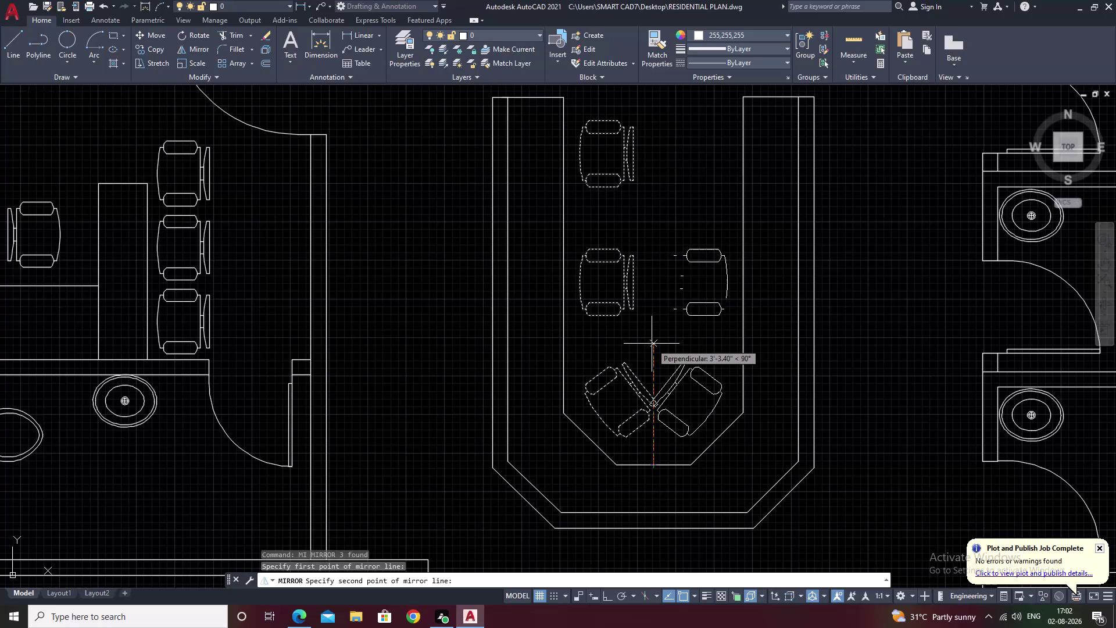
Complete the mirrored copy of the angled chair, keeping the original.
click(651, 343)
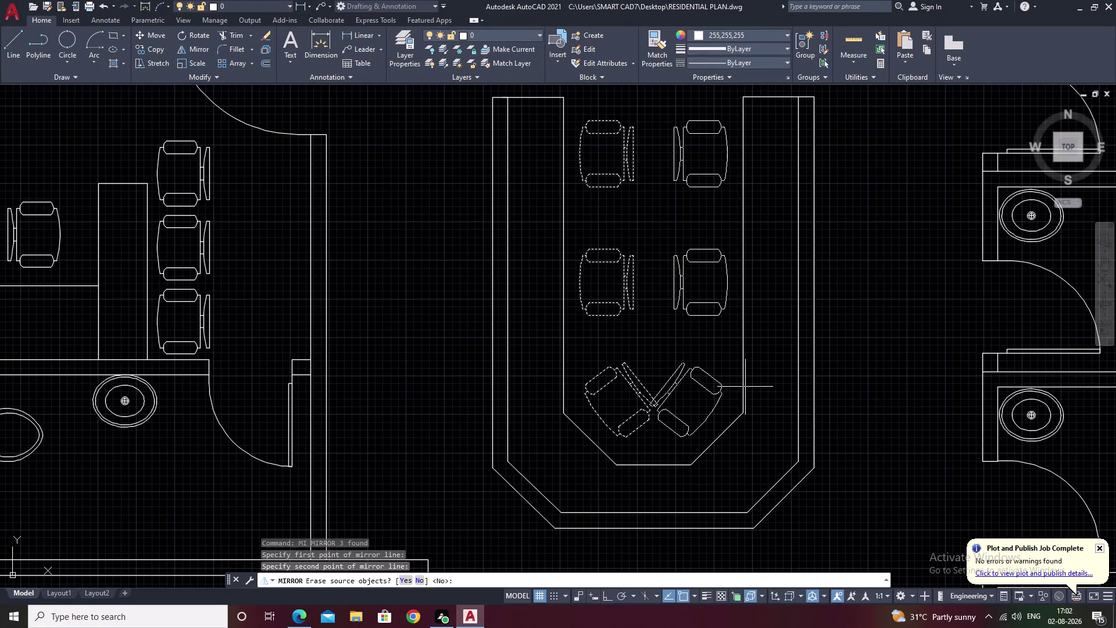
text(n)
key(space)
Move the mirrored right chair farther away from the left chair.
scroll(up, 3)
drag(692, 342, 684, 342)
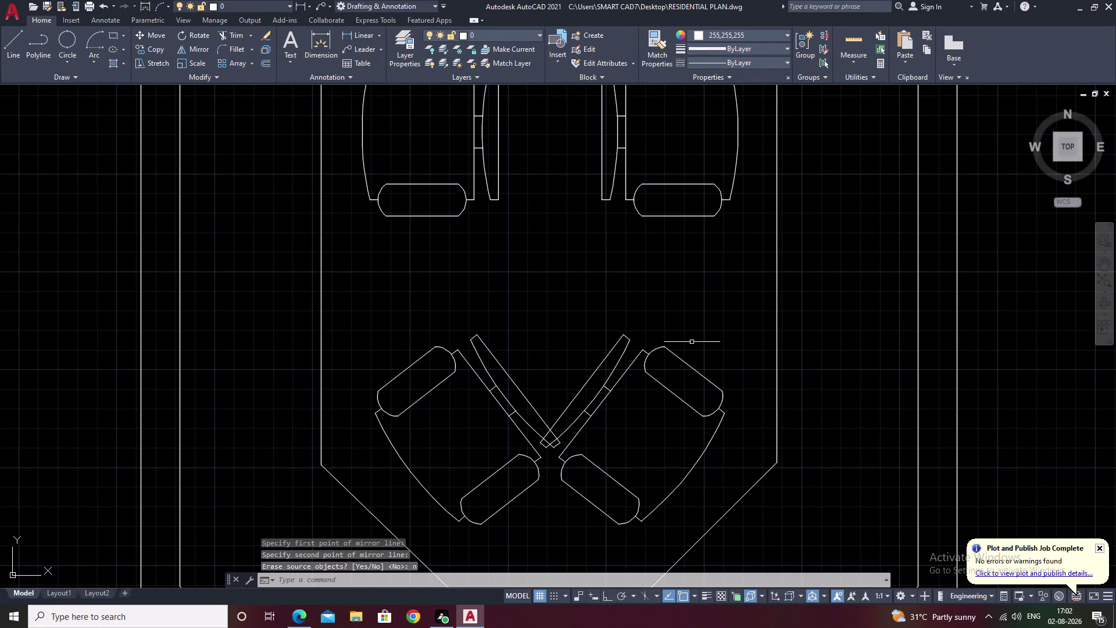
drag(684, 342, 625, 472)
text(m)
key(space)
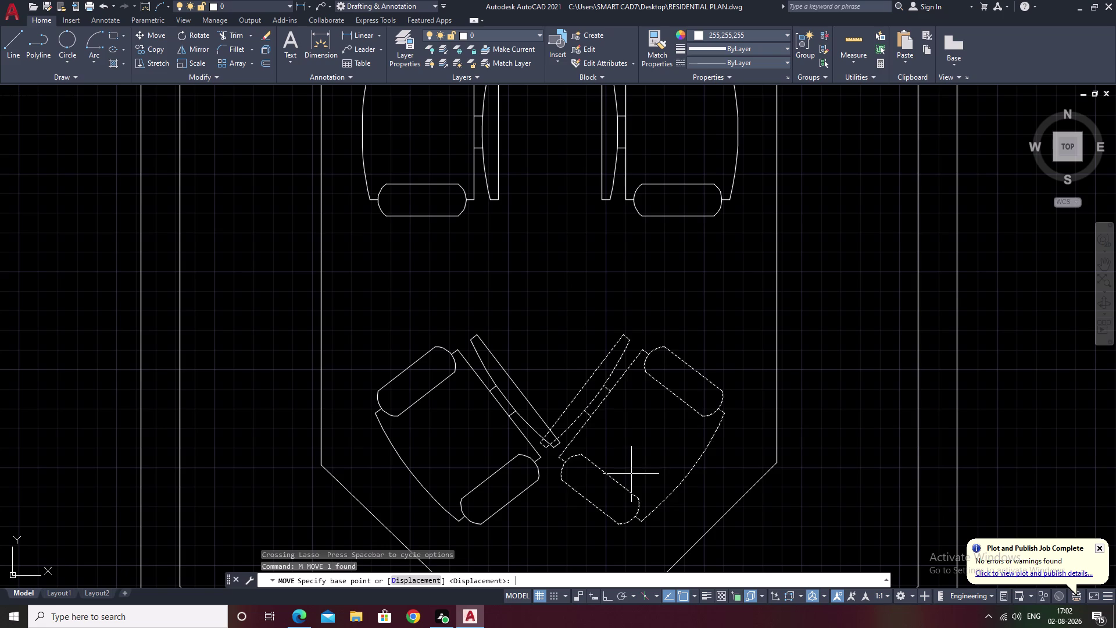
click(638, 455)
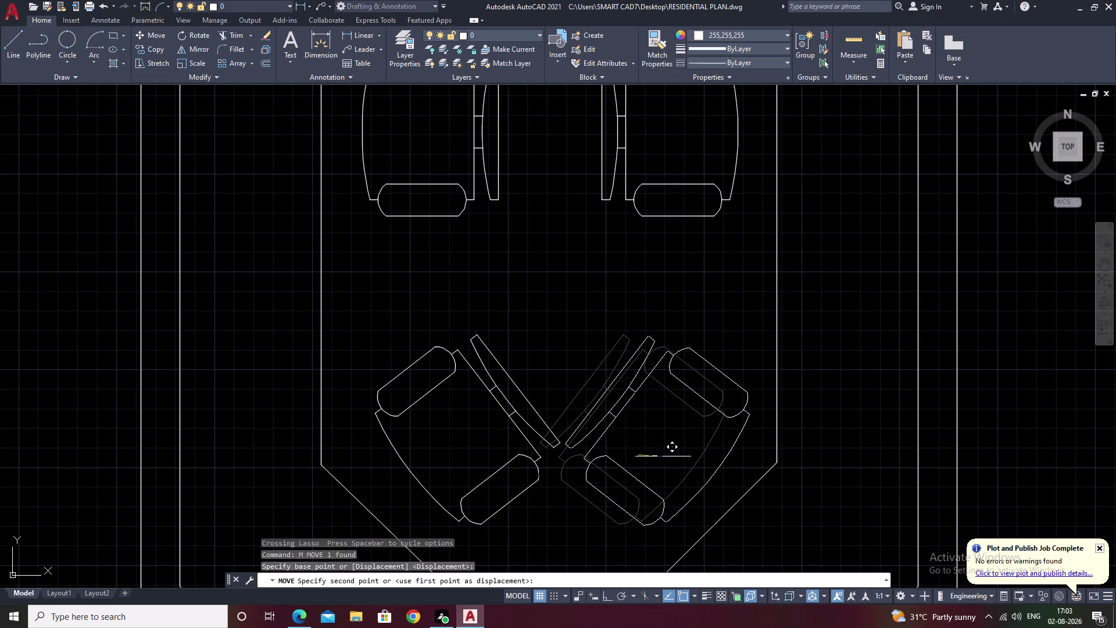
click(659, 467)
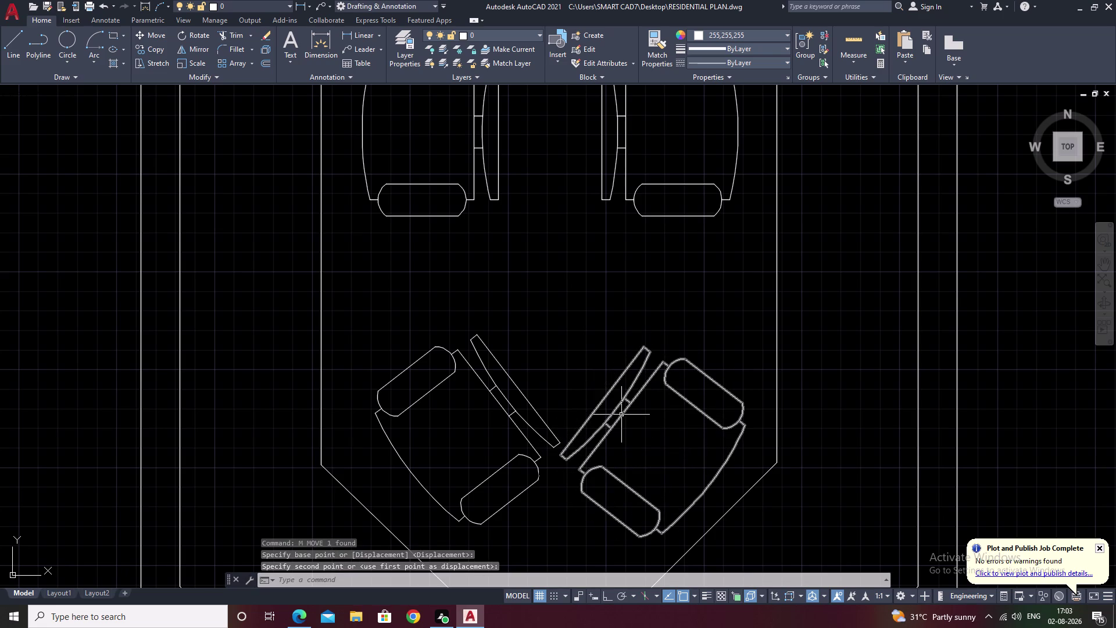
Nudge the left angled chair slightly outward with MOVE.
scroll(up, 3)
middle_drag(625, 429, 743, 295)
scroll(down, 3)
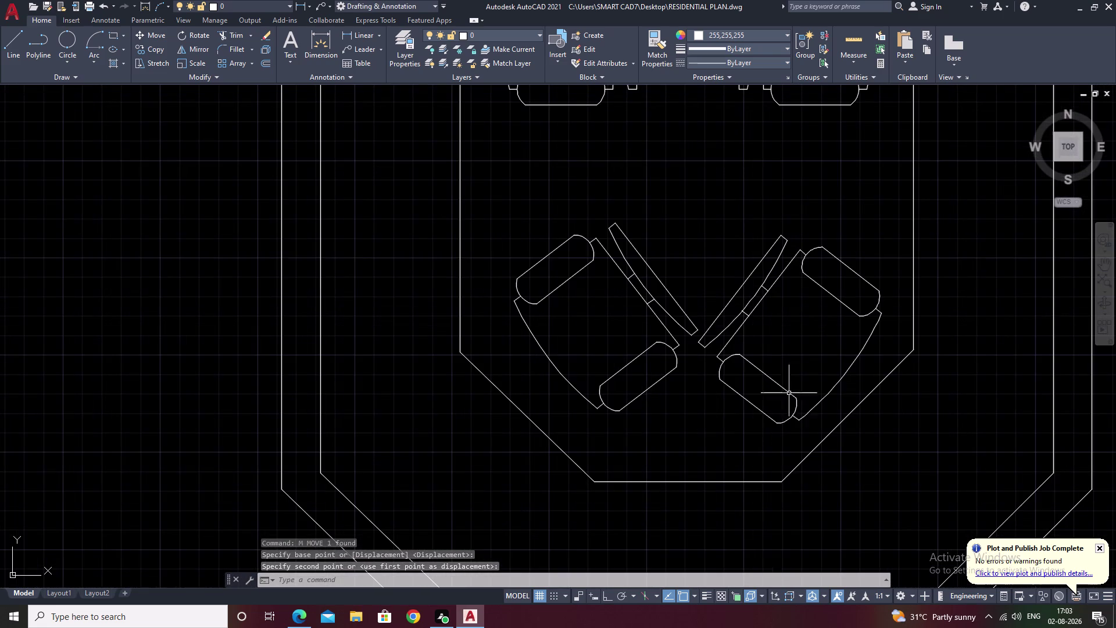
drag(676, 245, 621, 350)
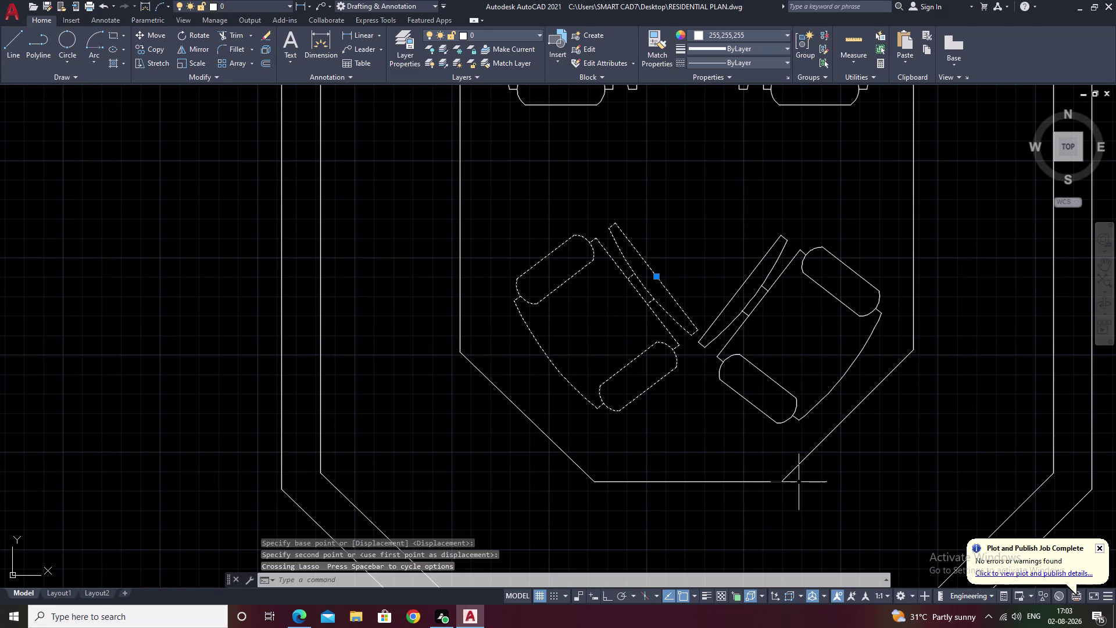
scroll(down, 3)
scroll(down, 3)
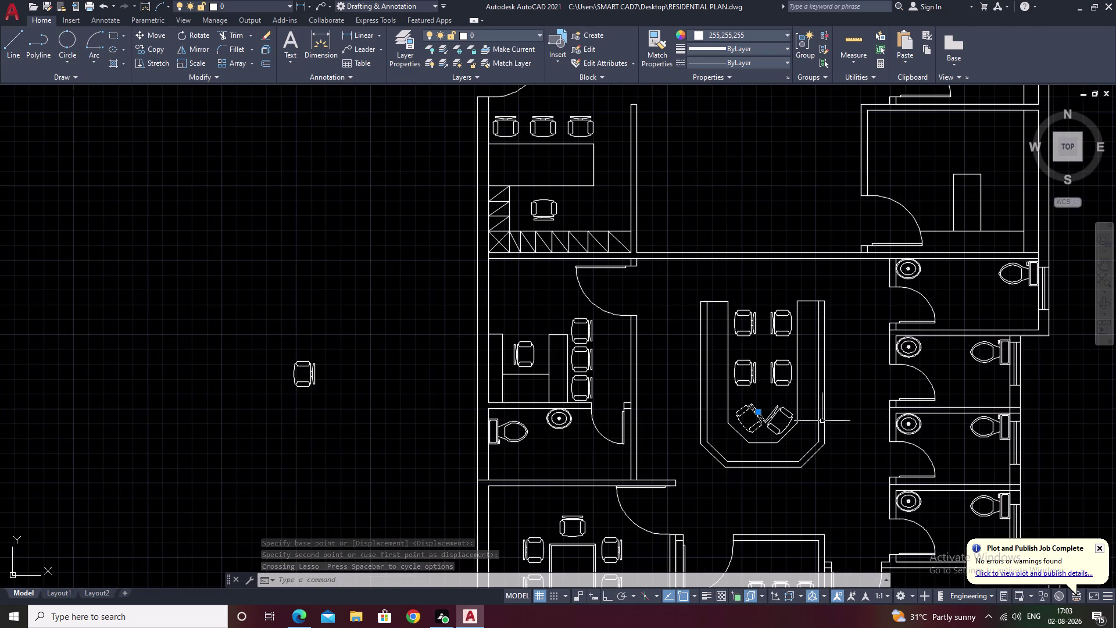
middle_drag(822, 421, 783, 383)
key(m)
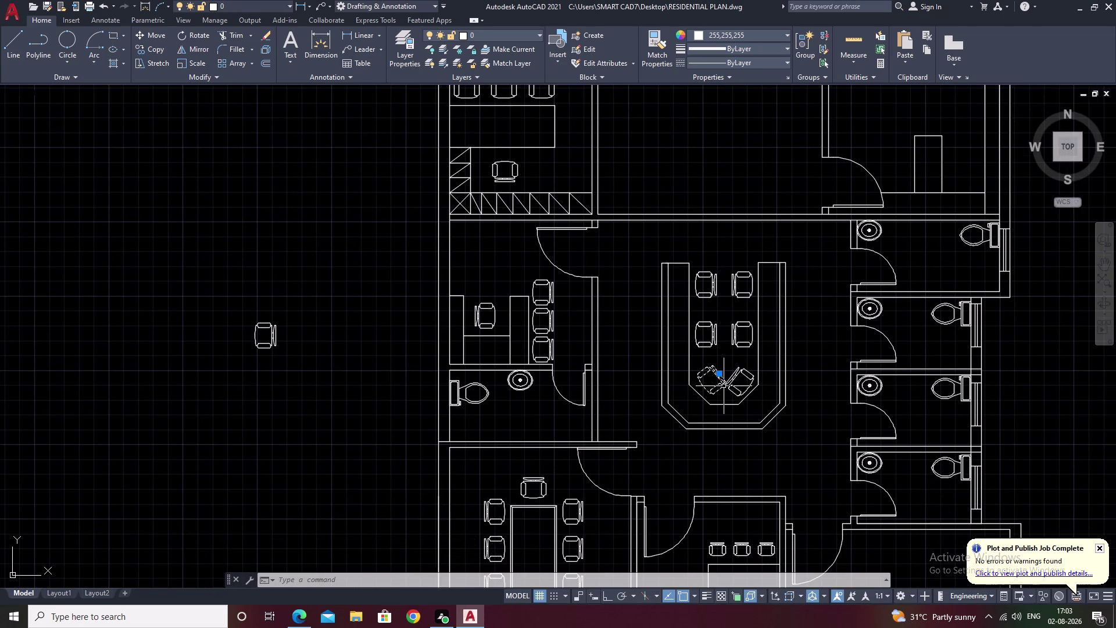
key(space)
scroll(up, 3)
scroll(up, 3)
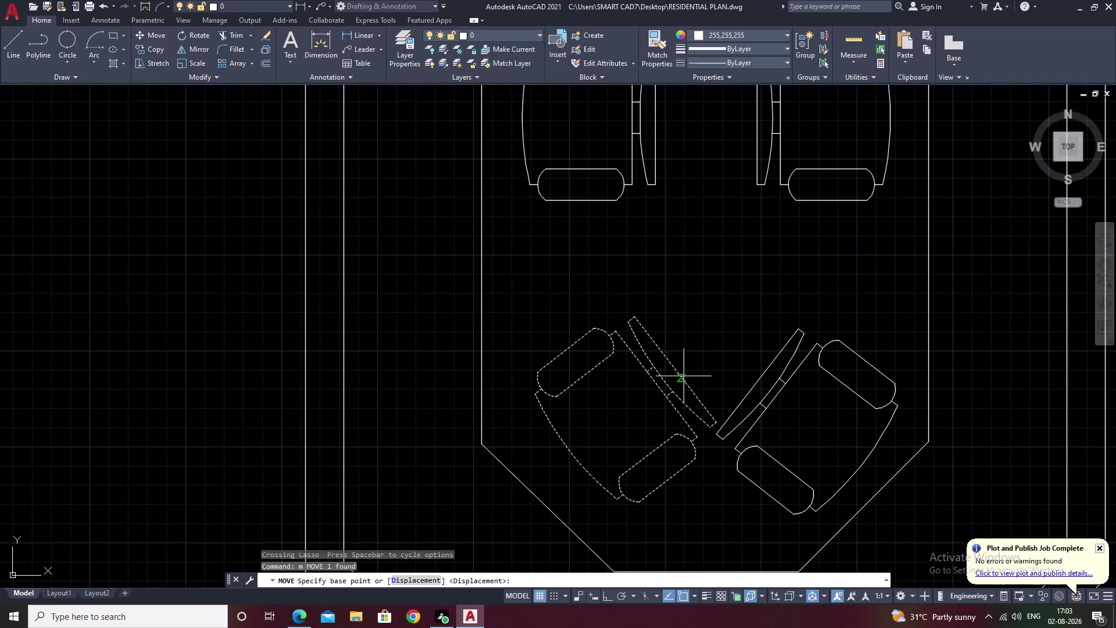
click(684, 376)
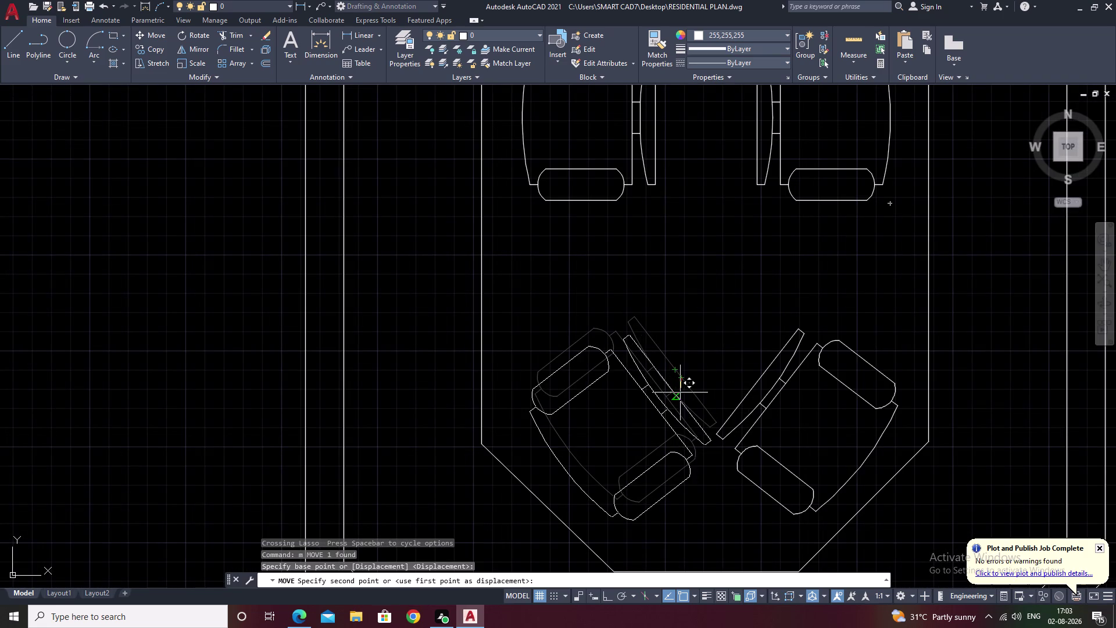
click(671, 391)
Pan and zoom around the conference table to review the two chairs.
scroll(down, 3)
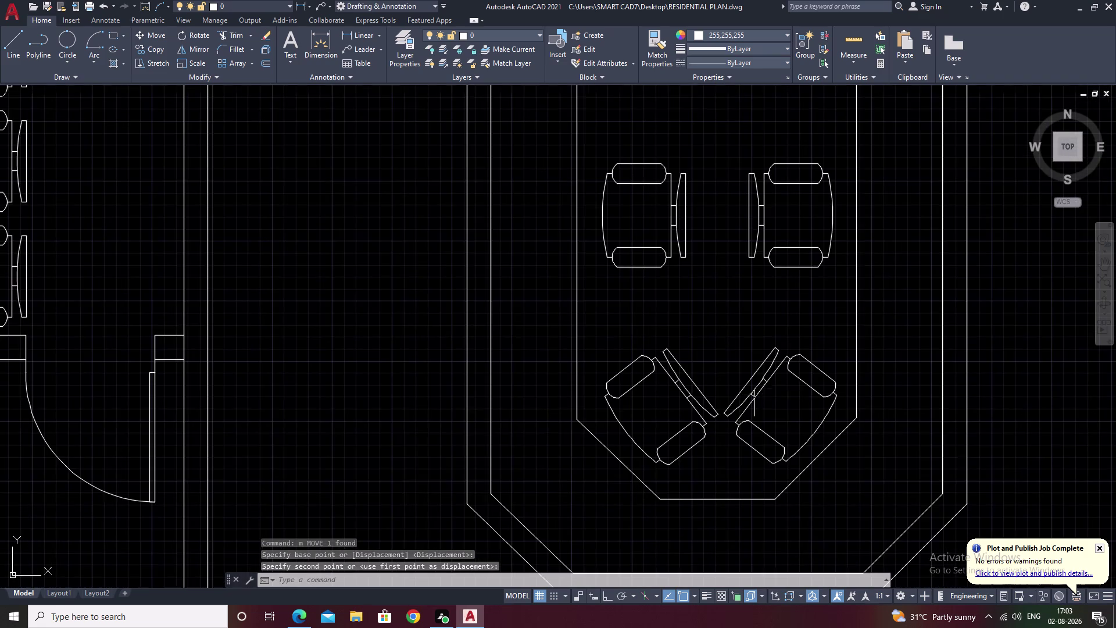
middle_drag(811, 426, 845, 351)
scroll(down, 3)
middle_drag(854, 378, 643, 437)
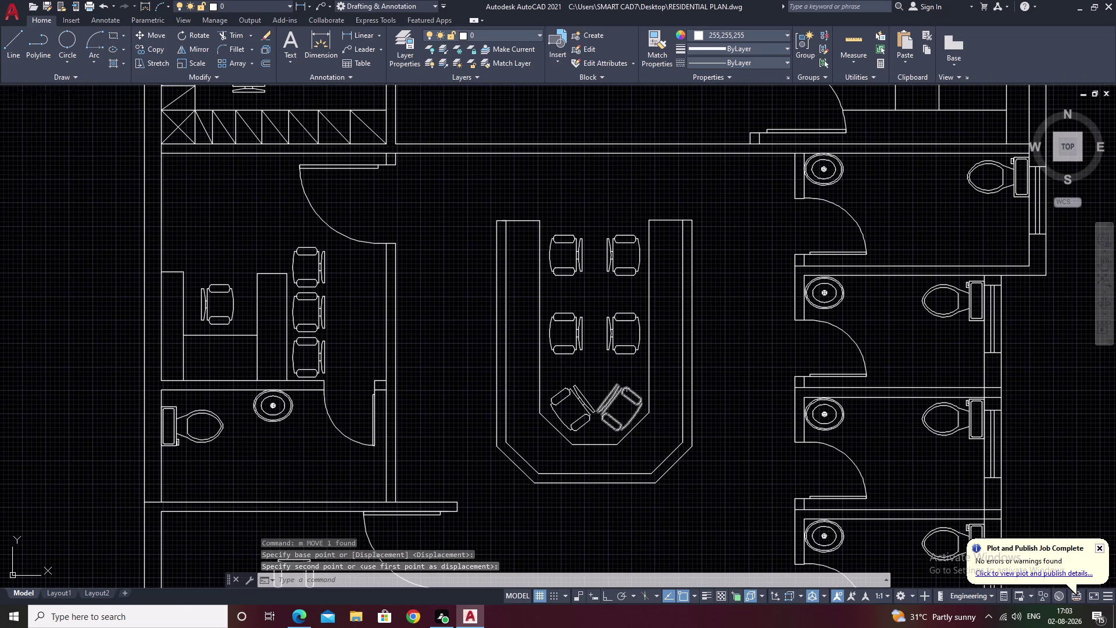
middle_drag(653, 387, 687, 358)
scroll(up, 3)
scroll(down, 3)
middle_drag(696, 384, 635, 453)
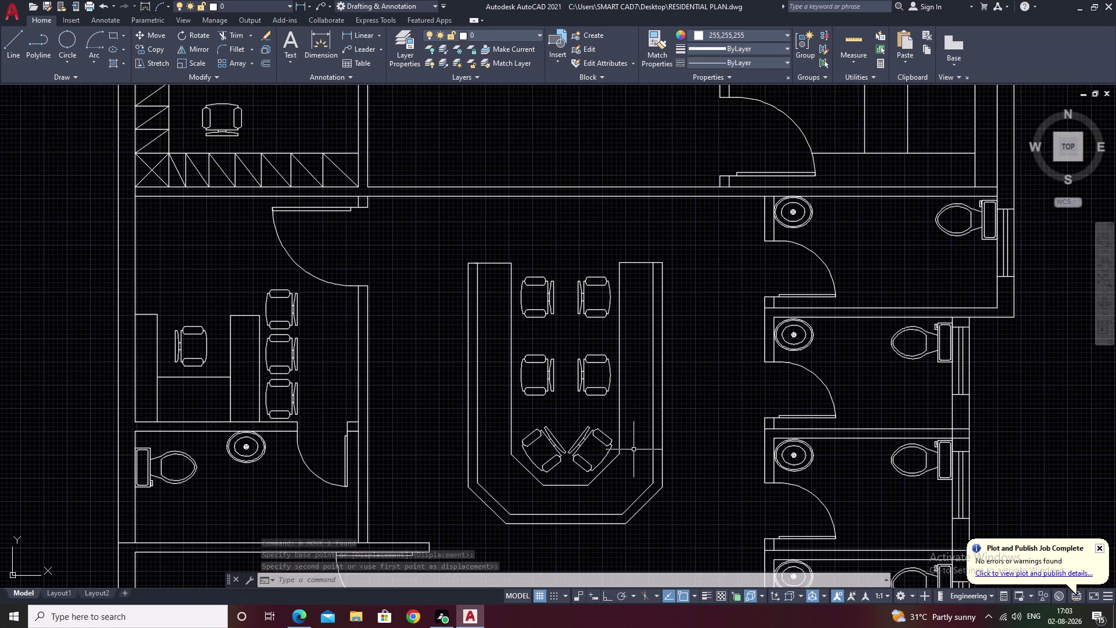
scroll(up, 3)
scroll(down, 3)
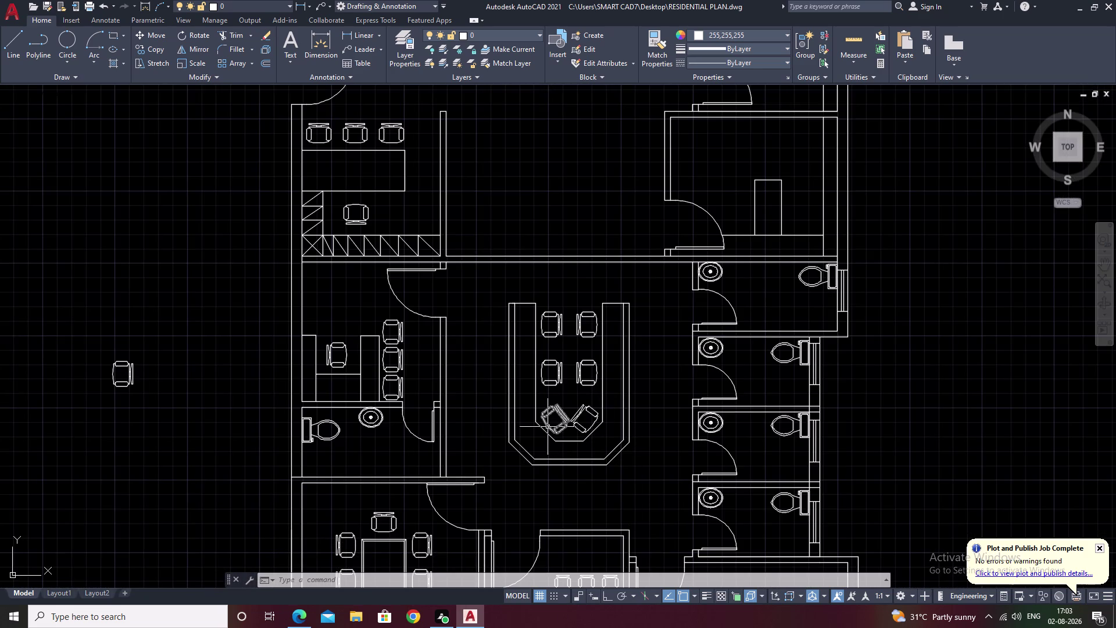
Erase the stray chair left of the plan, then pan to the lower-right room.
scroll(down, 3)
key(Escape)
drag(321, 298, 326, 306)
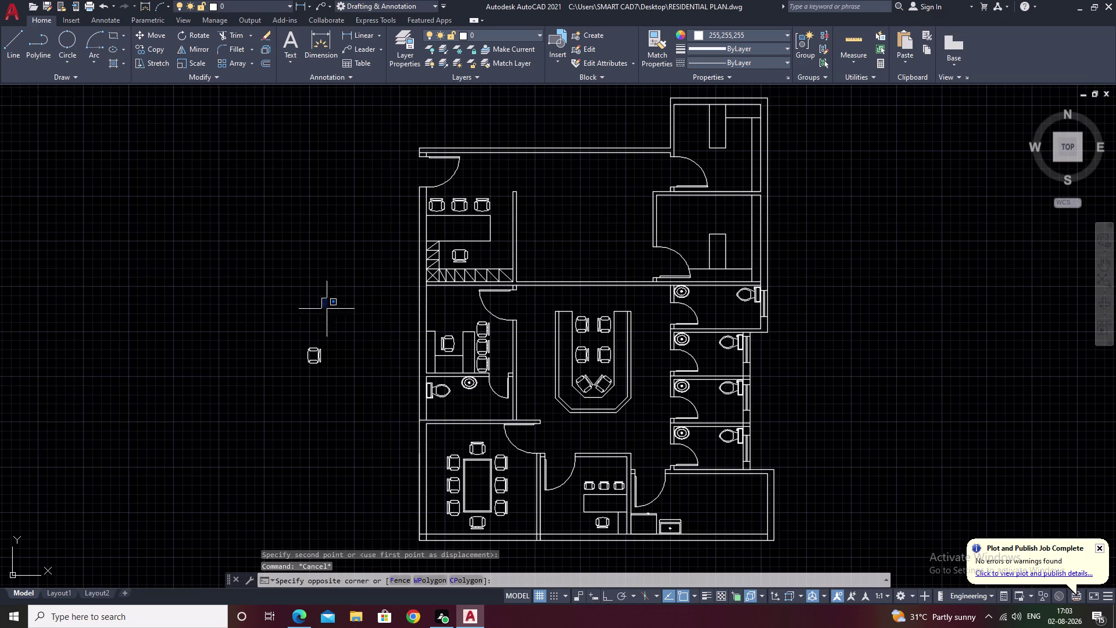
drag(327, 306, 293, 462)
text(e)
key(space)
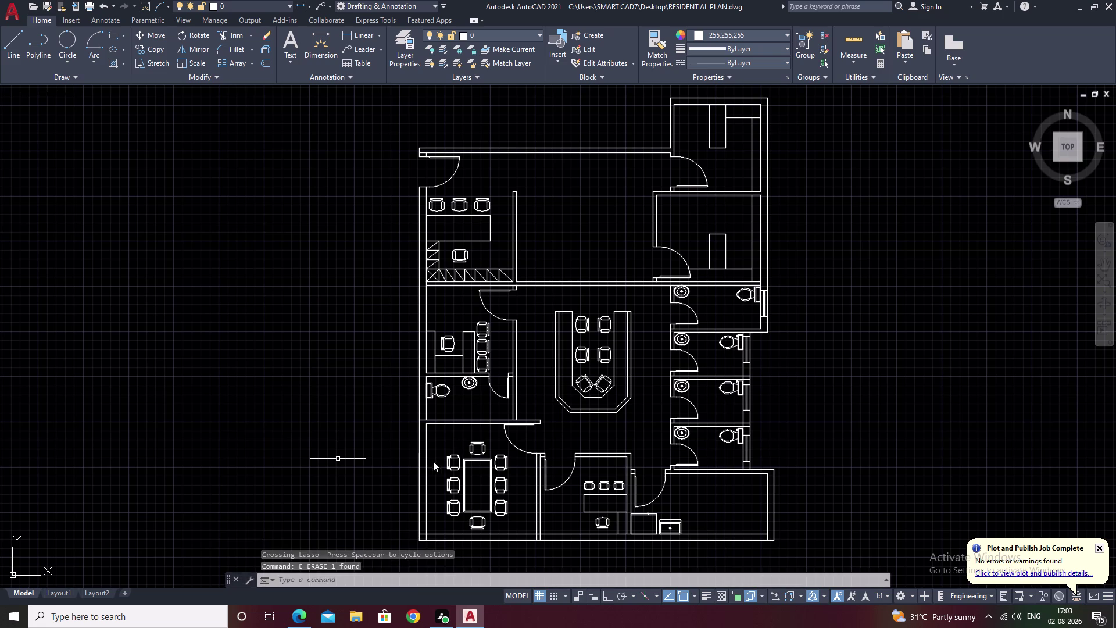
scroll(down, 3)
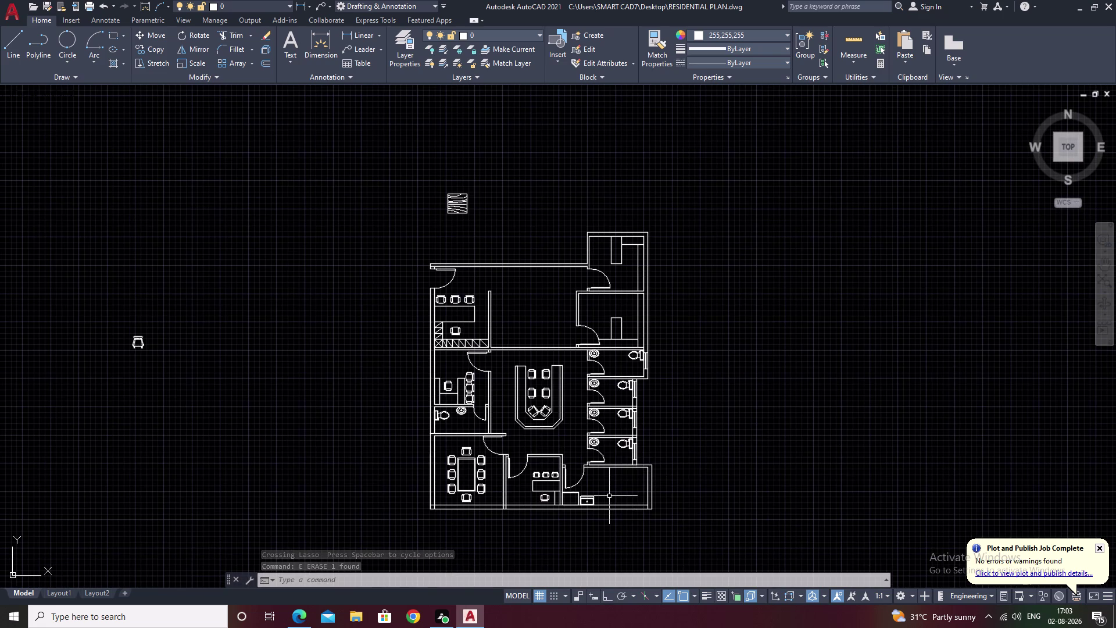
scroll(up, 3)
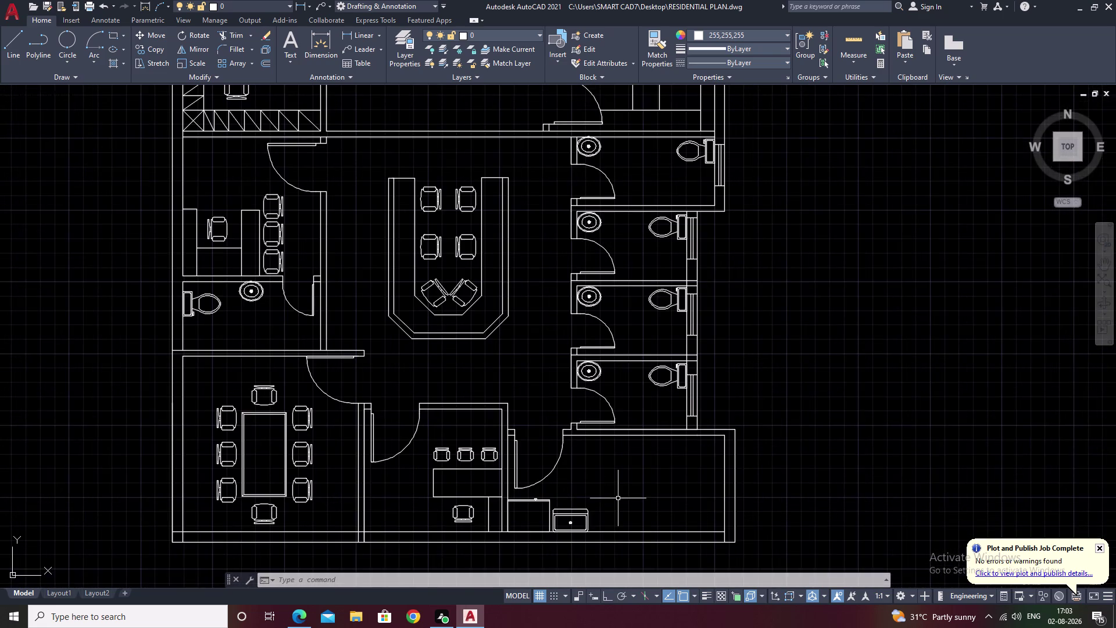
middle_drag(618, 499, 611, 469)
Draw the Ortho stepped sofa outline: right from the cabinet, up, right, down to the wall.
text(l)
key(space)
scroll(up, 3)
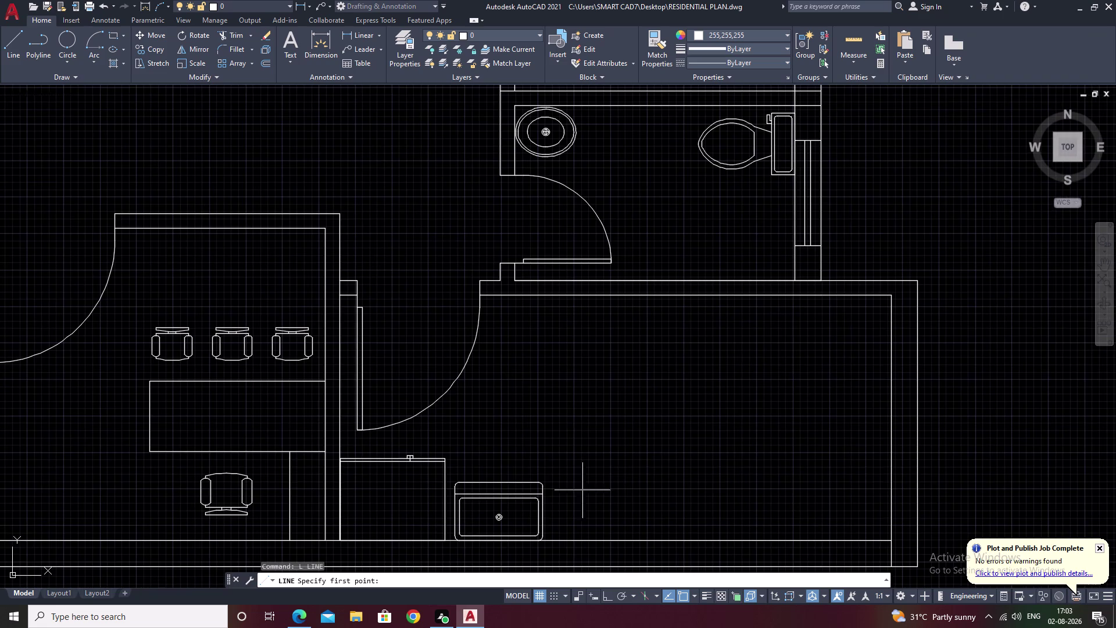
click(536, 483)
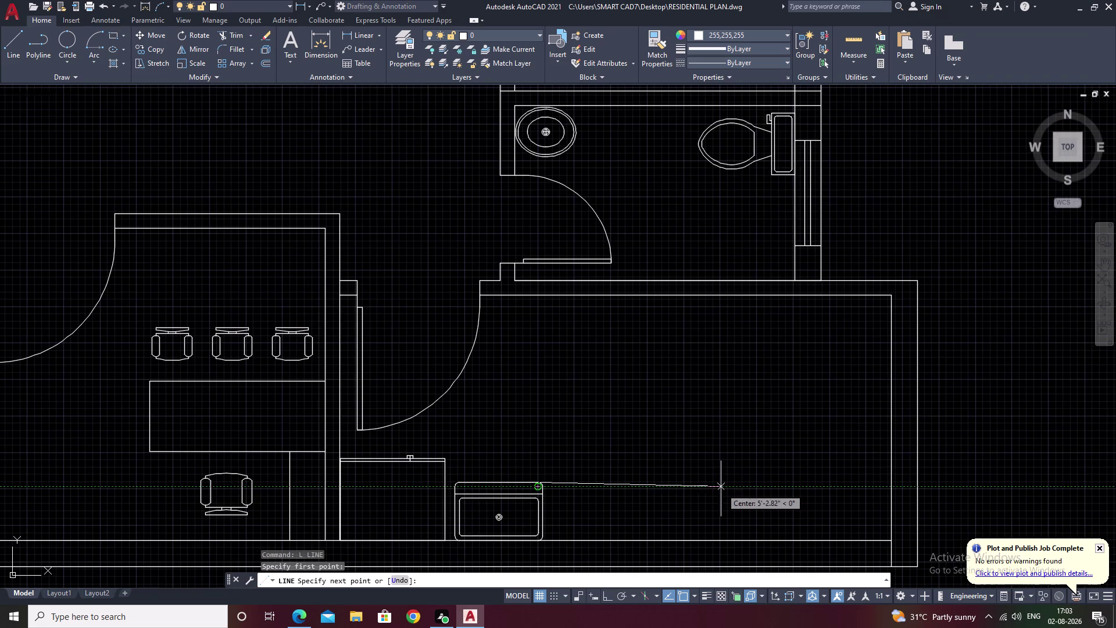
key(F8)
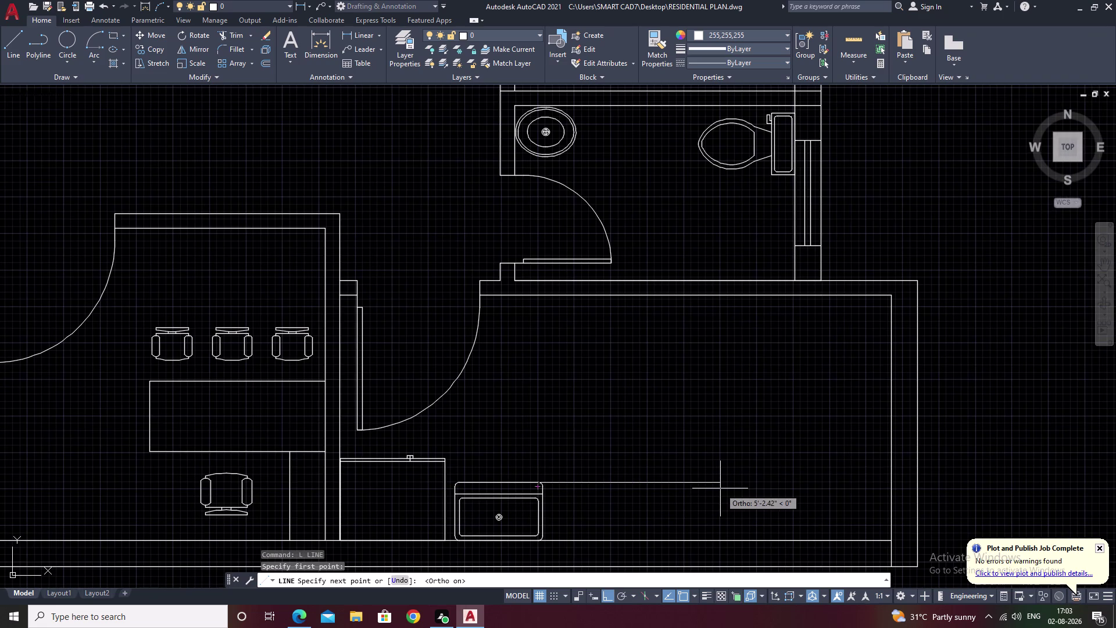
click(718, 489)
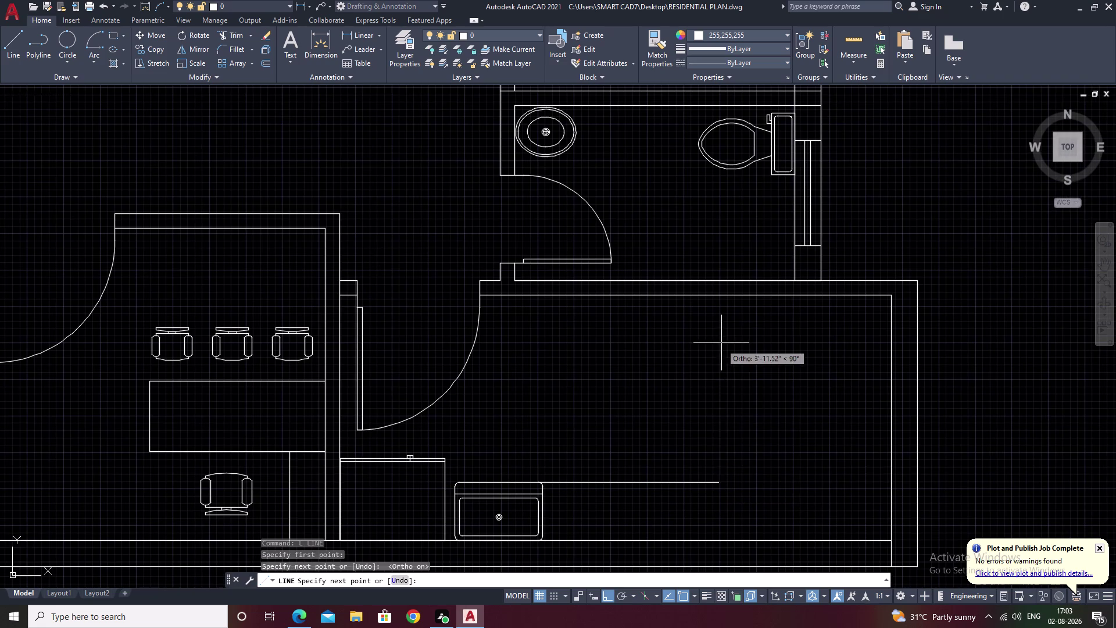
click(719, 415)
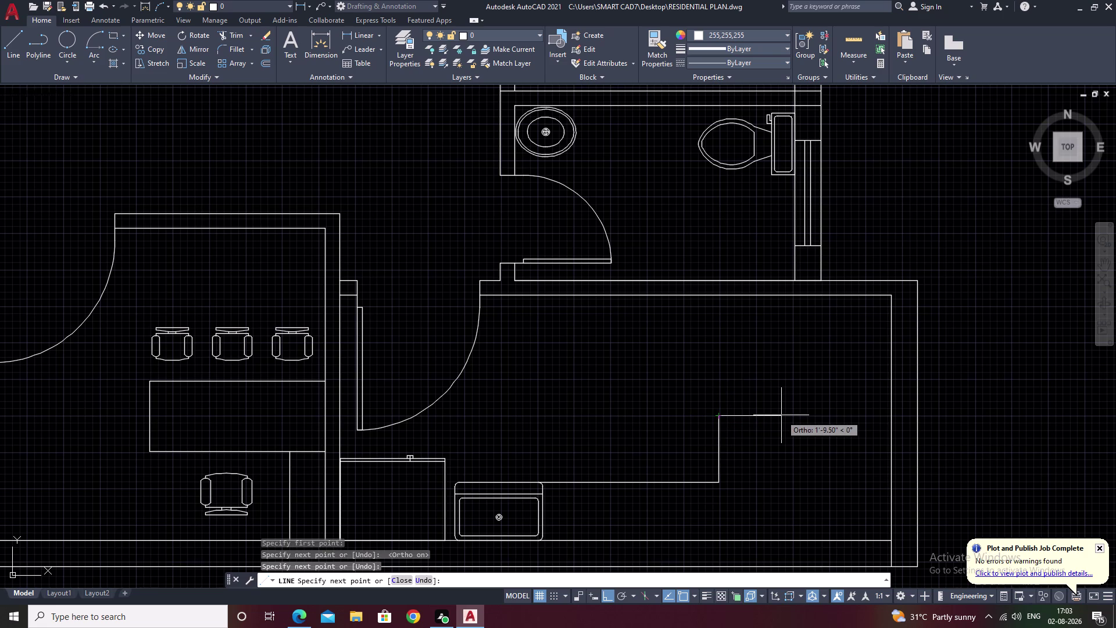
click(778, 415)
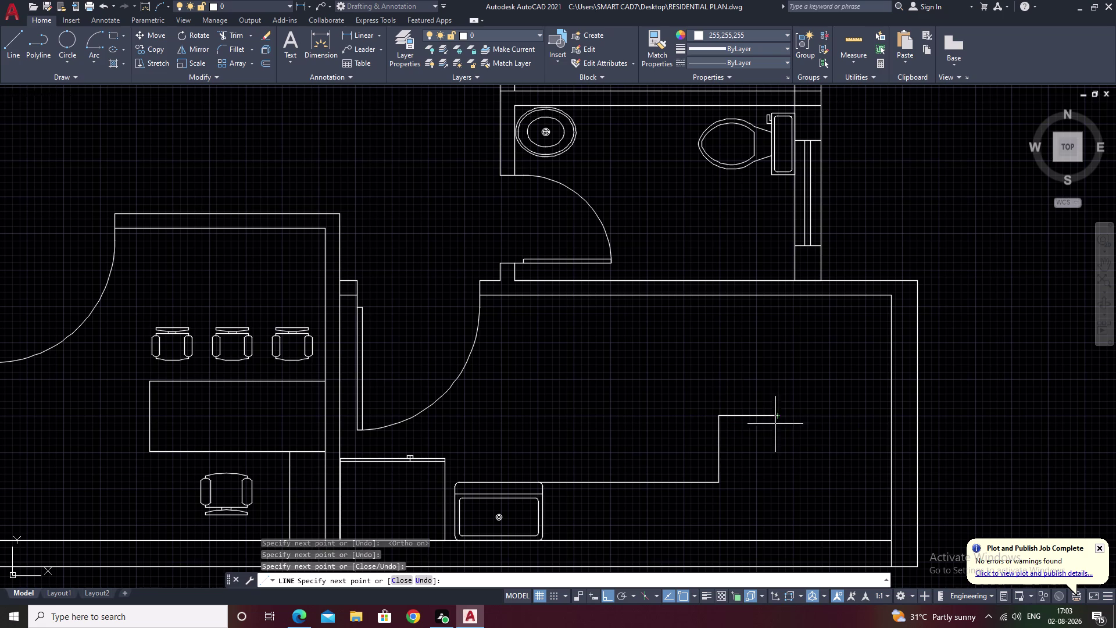
click(780, 546)
key(Escape)
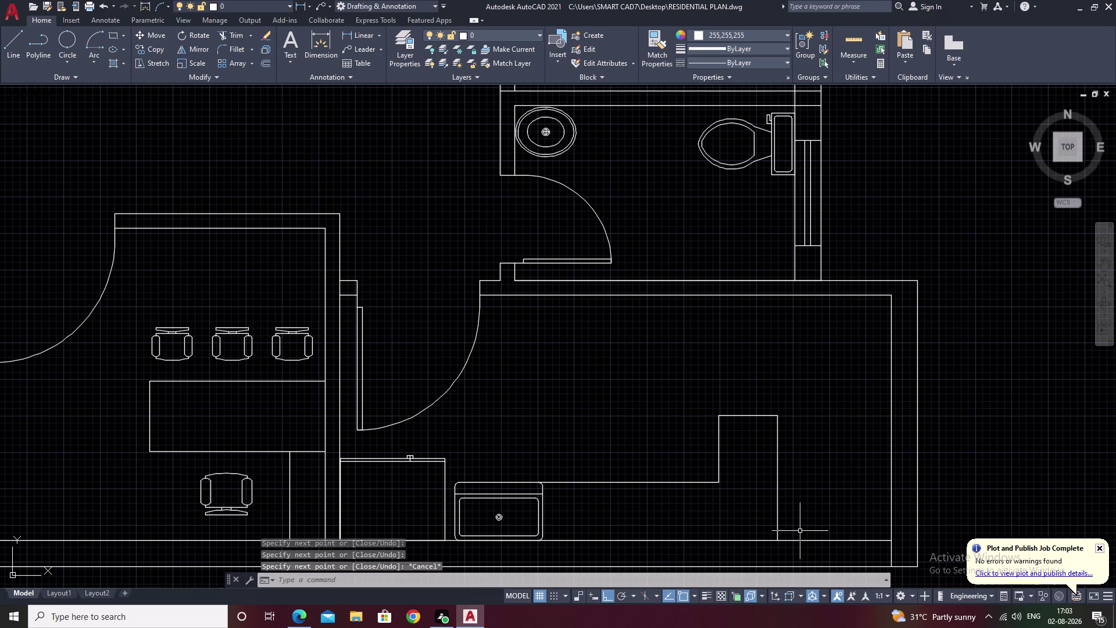
key(Escape)
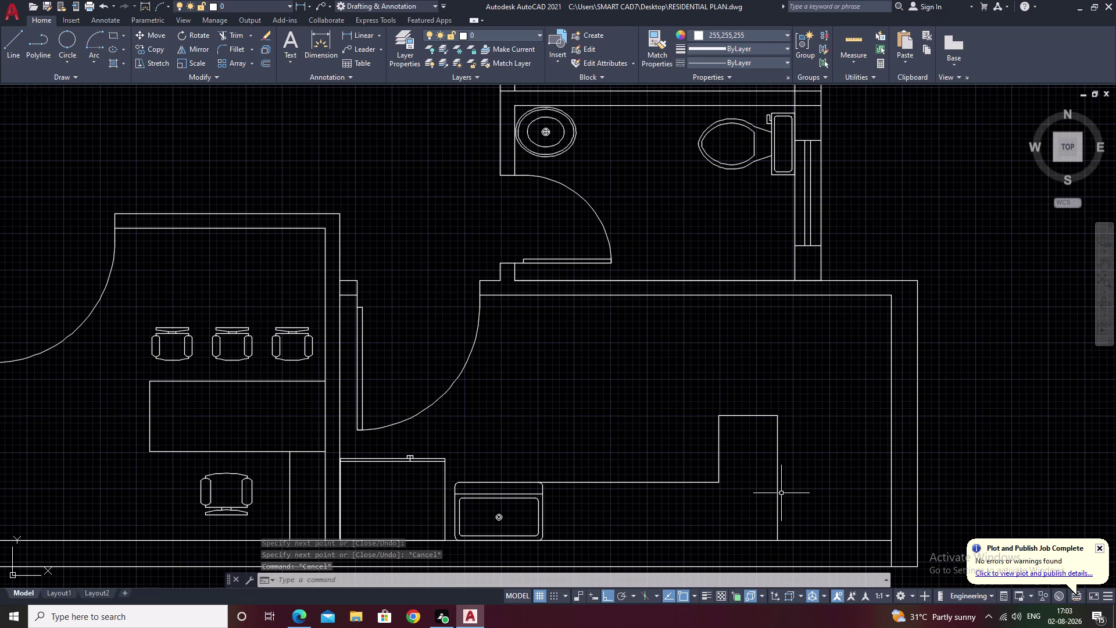
text(o)
key(space)
Offset the vertical outline line by 5 toward the counter.
text(5)
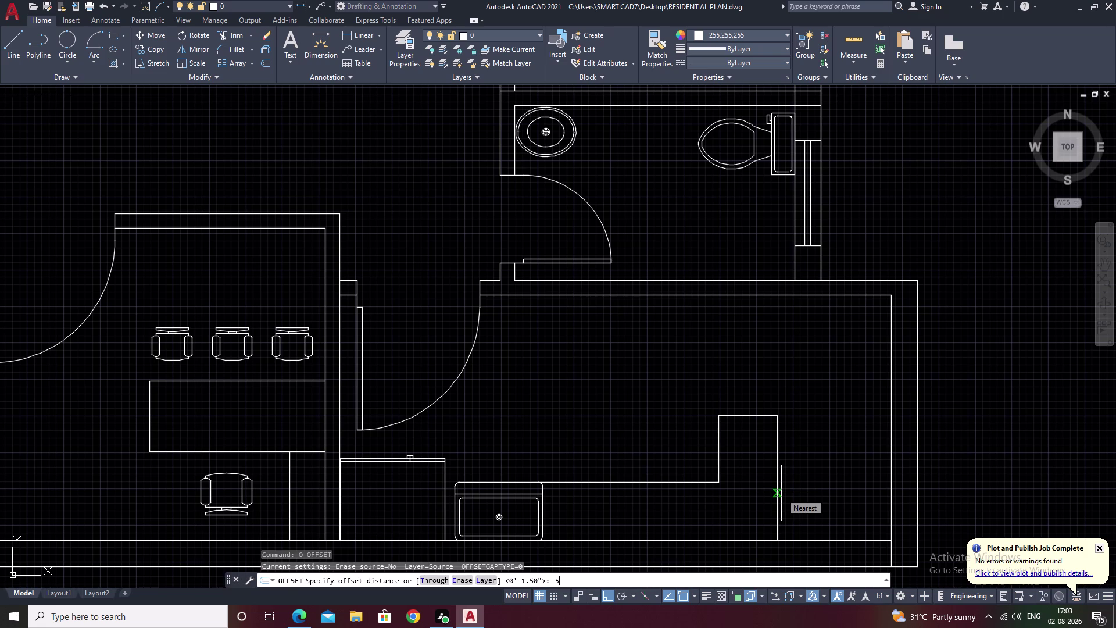
key(space)
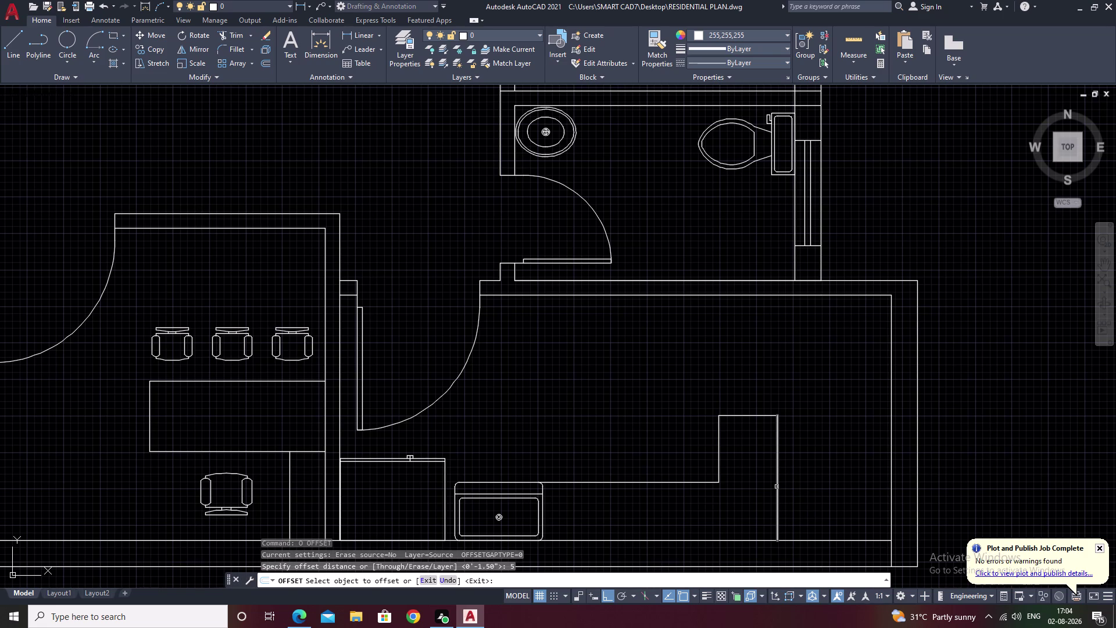
click(777, 487)
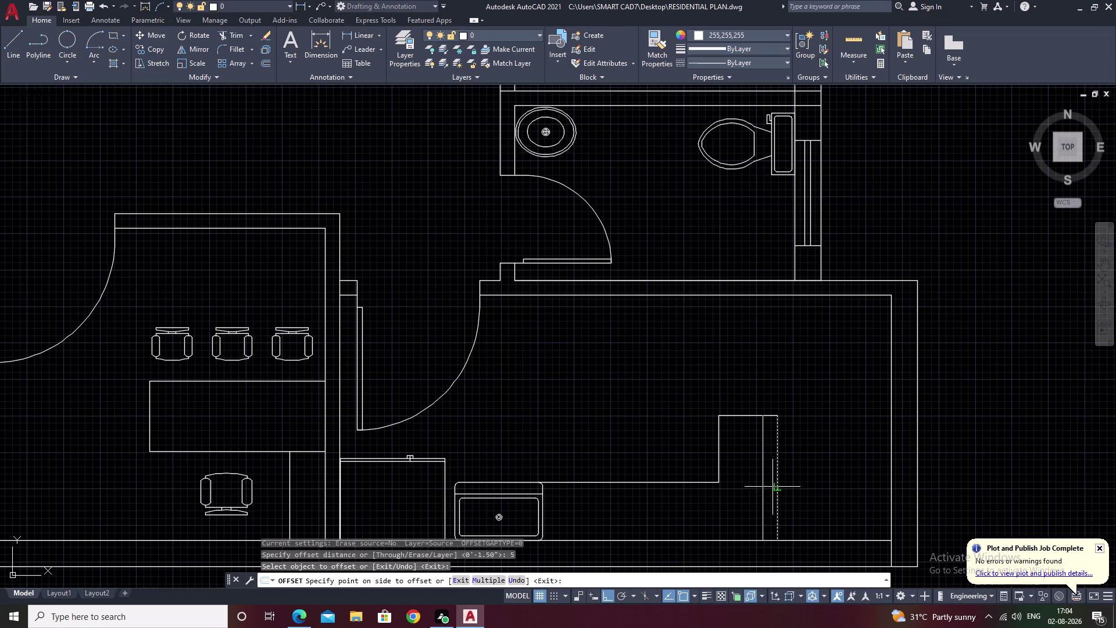
click(770, 487)
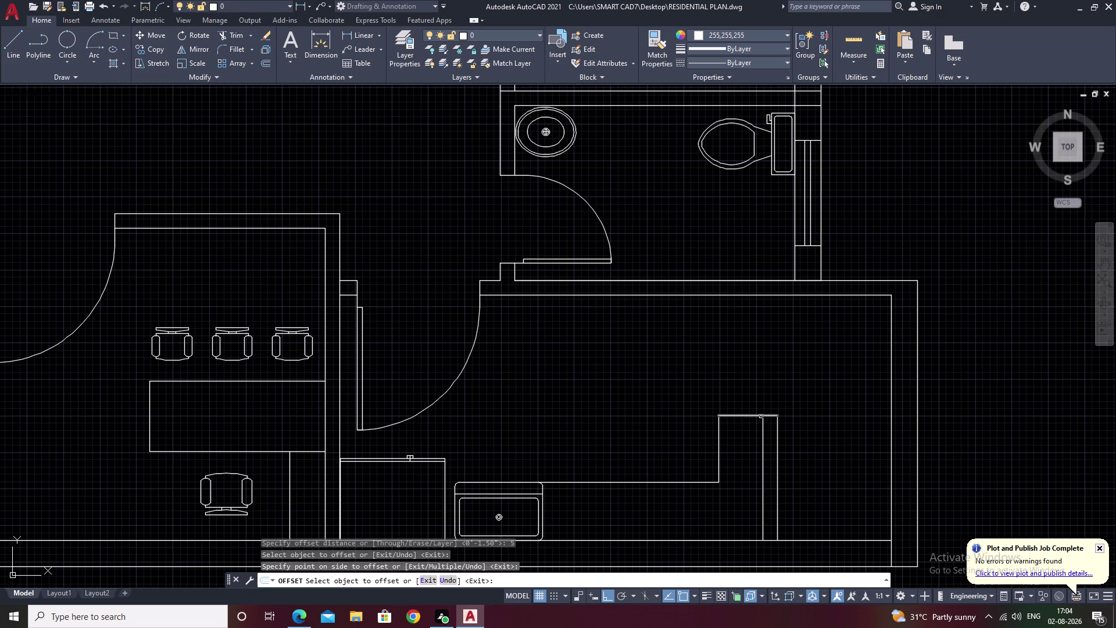
key(Escape)
Attempt to extend a line with EX, then cancel.
key(e)
key(x)
key(space)
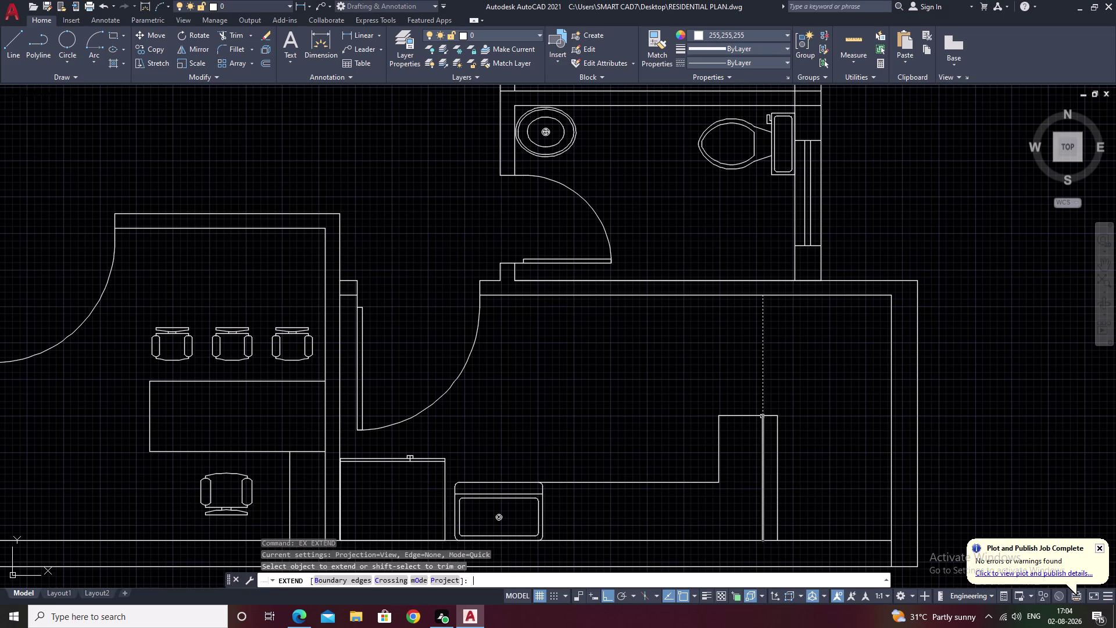
click(764, 436)
key(Escape)
Zoom out and pan to show the whole floor plan and the striped block above.
scroll(down, 3)
middle_drag(794, 418, 803, 334)
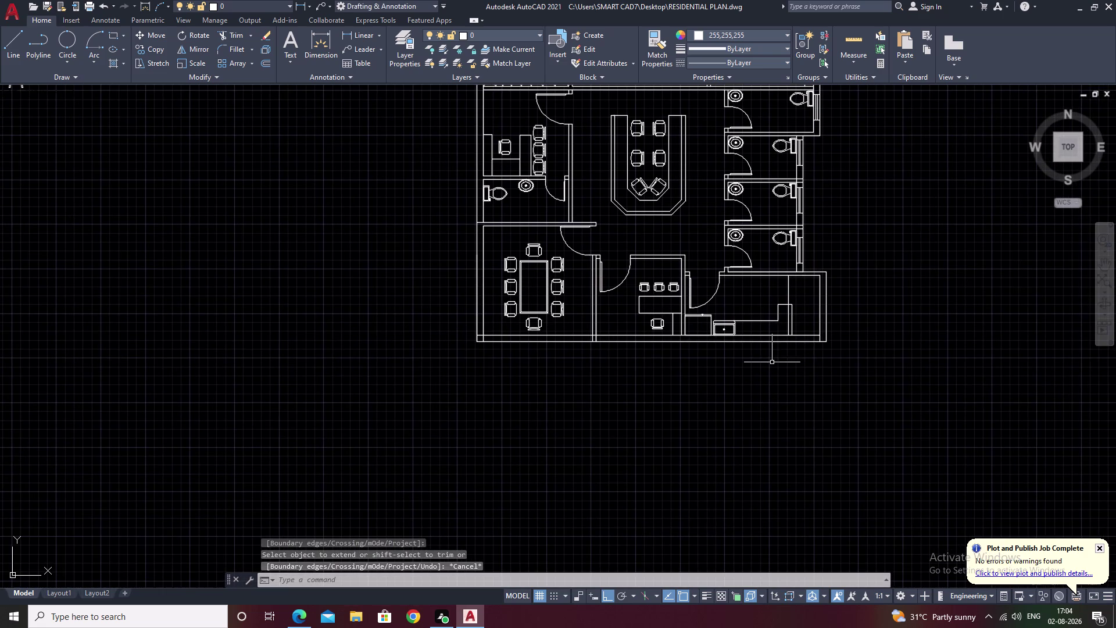
scroll(up, 3)
middle_drag(820, 339, 739, 353)
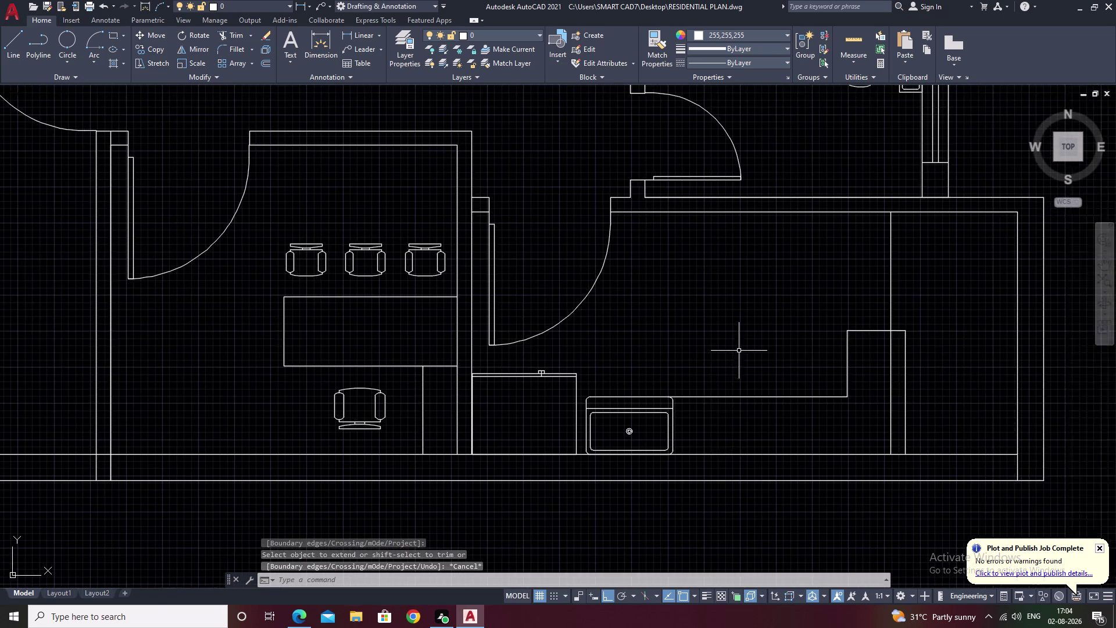
scroll(down, 3)
middle_drag(739, 351, 681, 401)
middle_drag(596, 291, 730, 391)
scroll(down, 3)
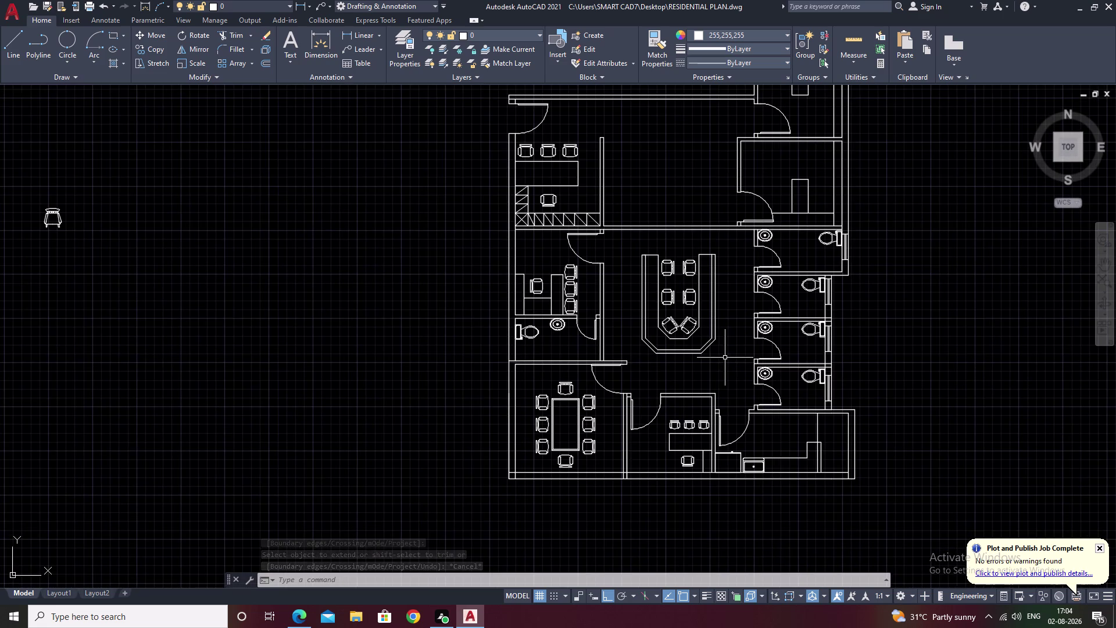
middle_drag(670, 220, 734, 363)
middle_drag(421, 291, 435, 288)
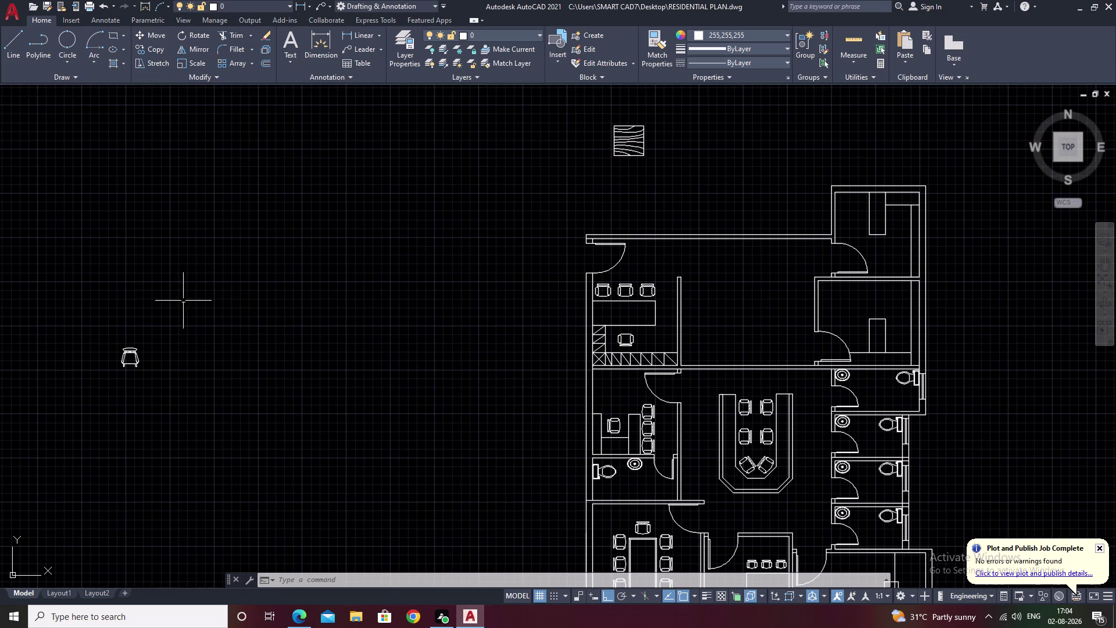
scroll(down, 3)
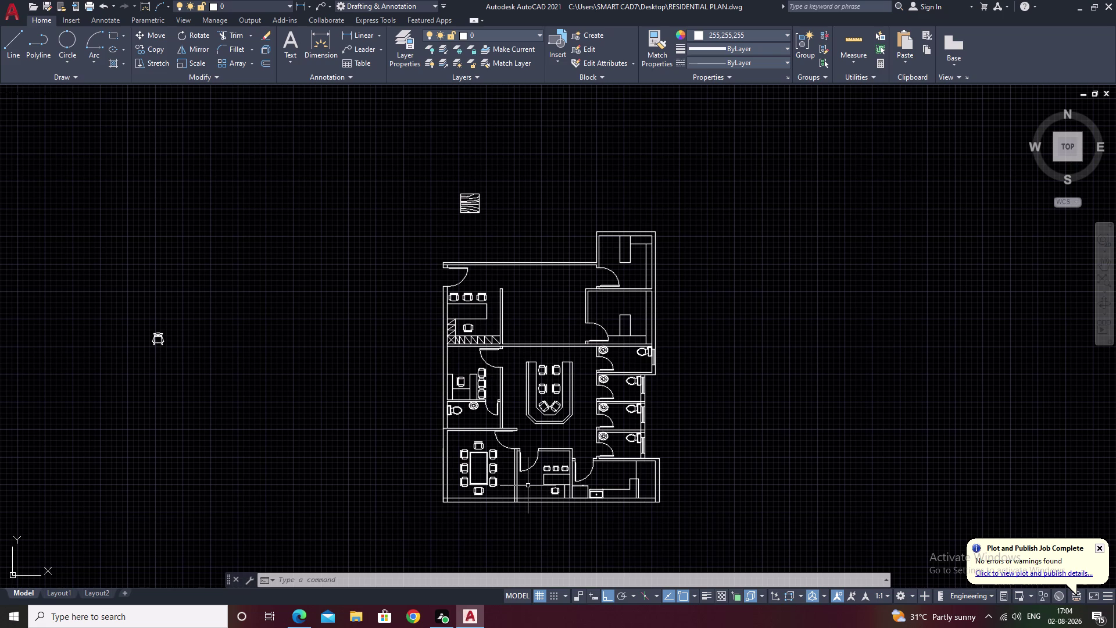
Select the striped block above the plan and pick its move base point.
middle_drag(550, 297, 546, 347)
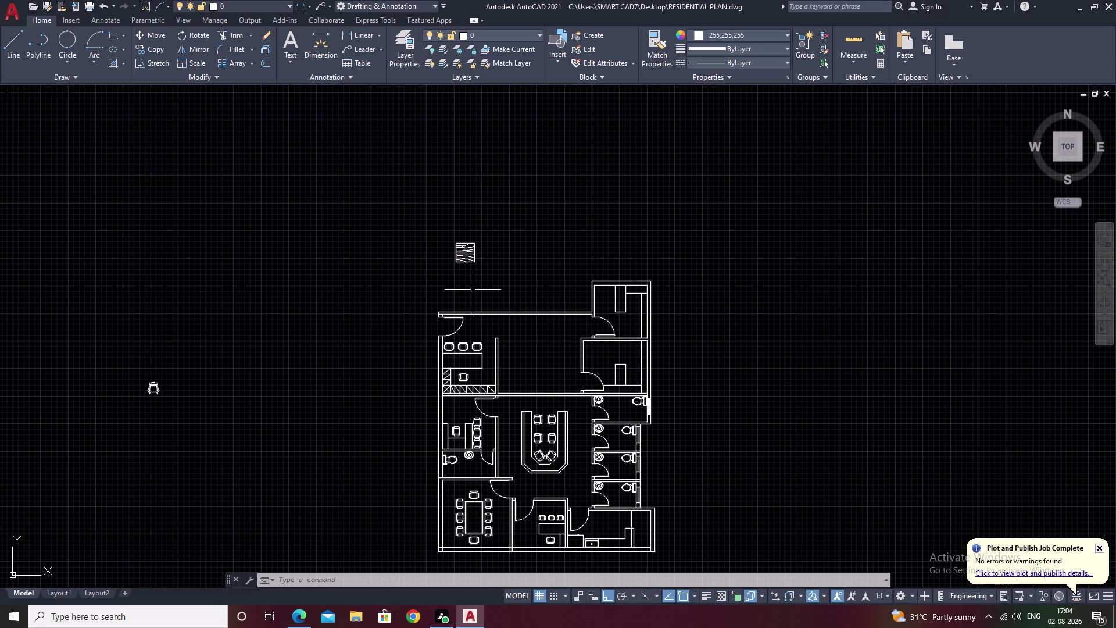
scroll(down, 3)
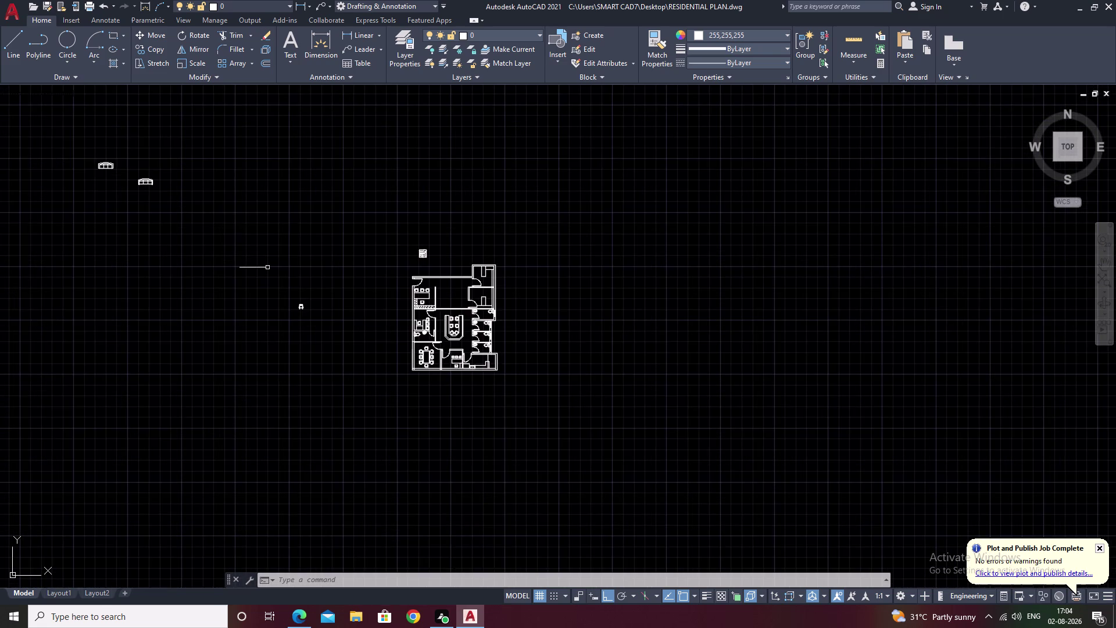
middle_drag(267, 268, 474, 306)
scroll(up, 3)
drag(613, 236, 610, 309)
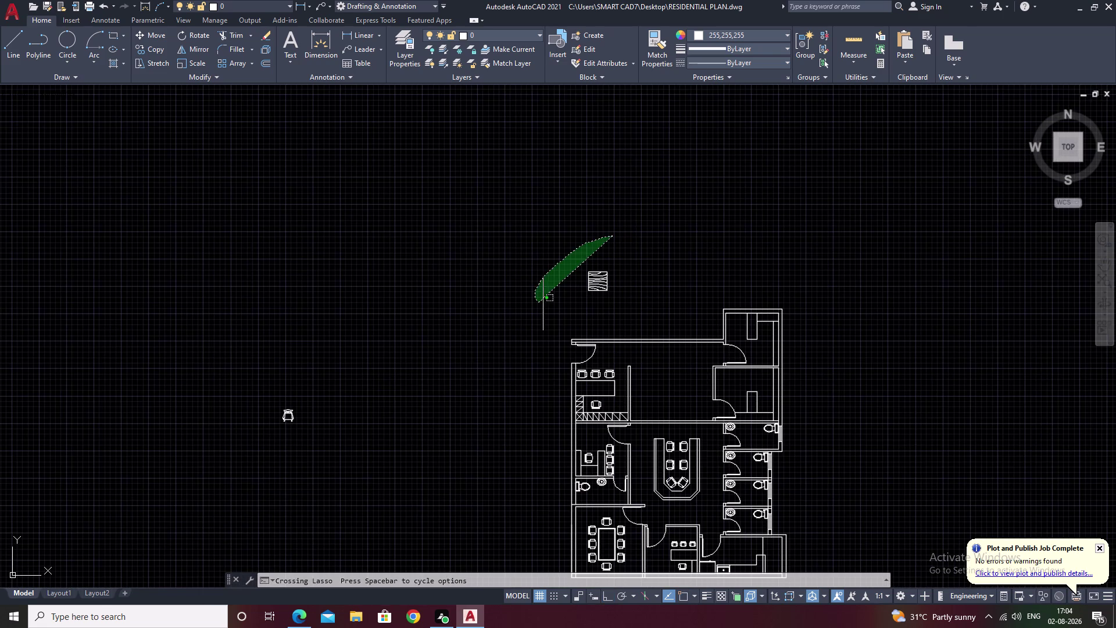
text(m)
key(space)
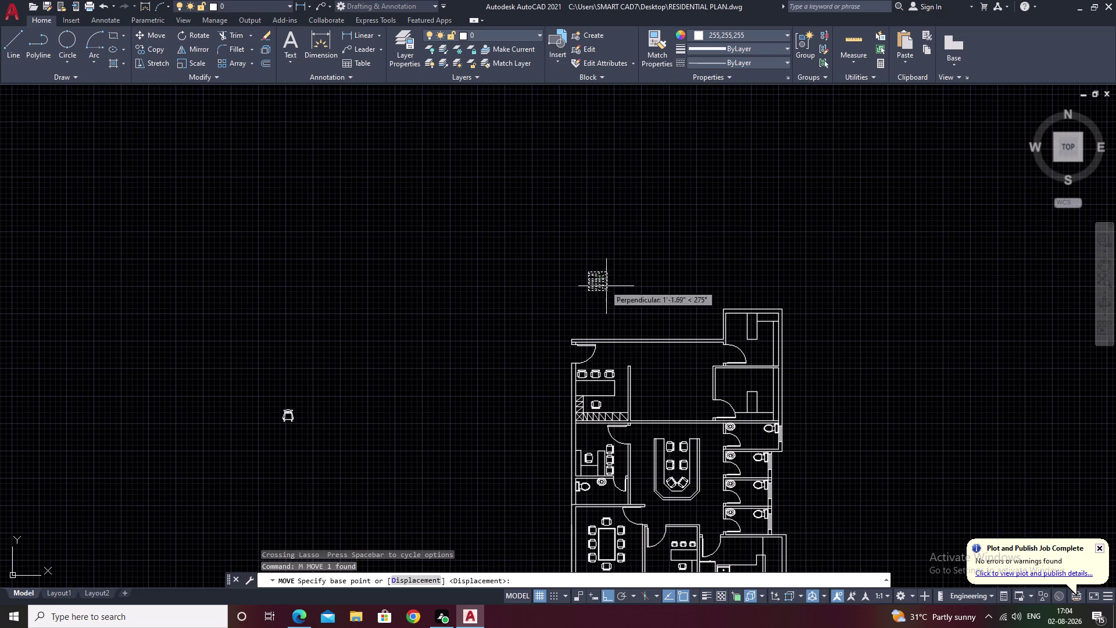
click(608, 288)
Drop the striped block inside the upper plan area above the table, with Ortho off.
scroll(down, 3)
middle_drag(680, 383, 623, 317)
scroll(up, 3)
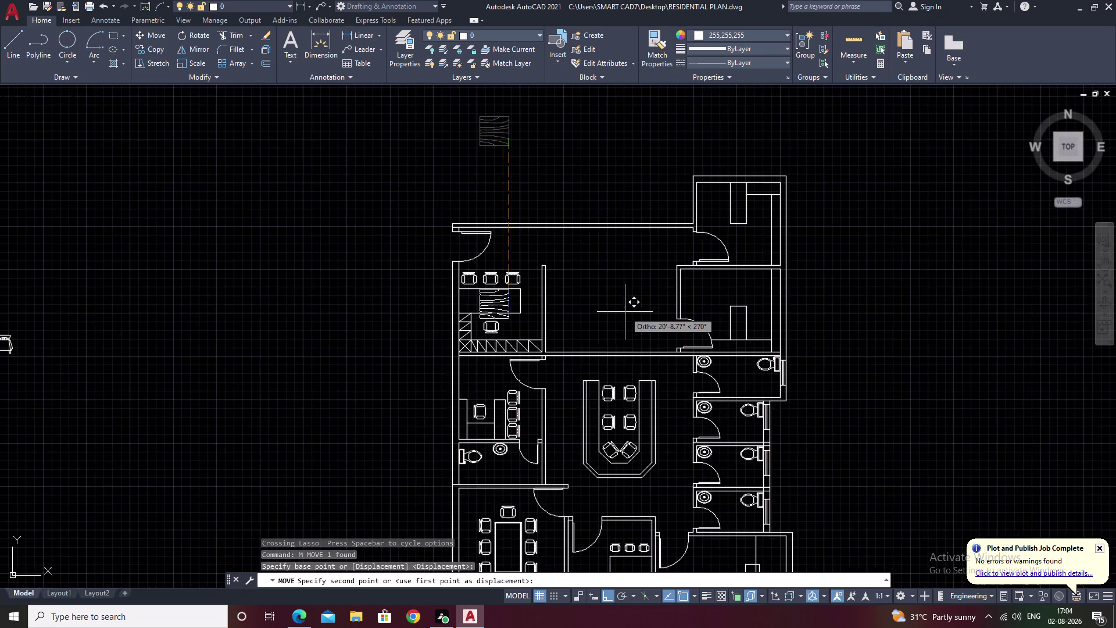
scroll(up, 3)
key(F8)
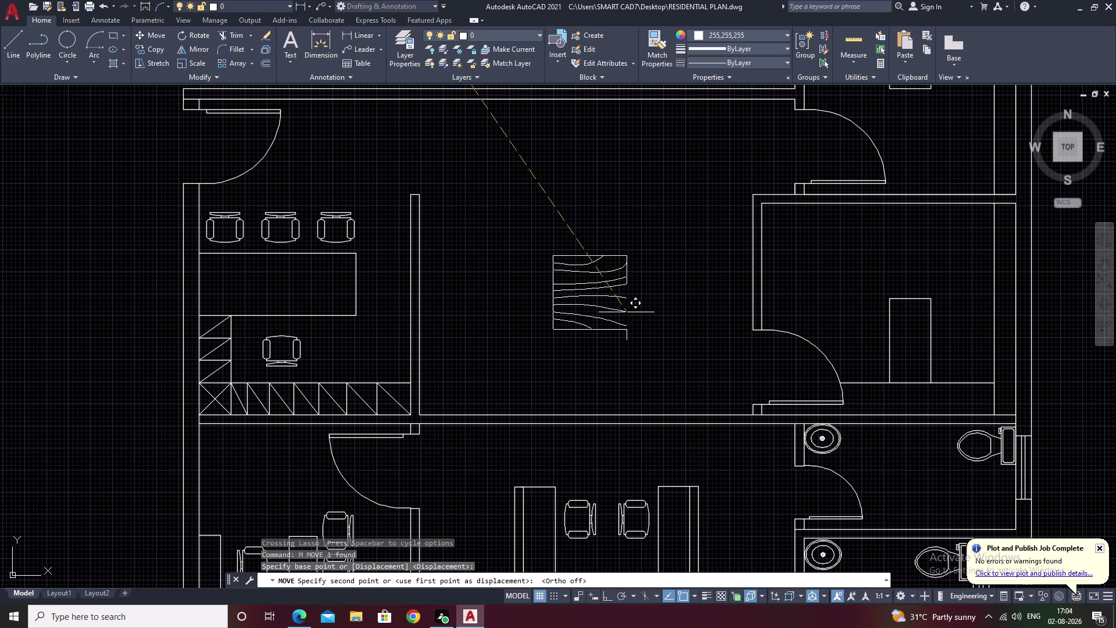
click(625, 313)
key(Escape)
scroll(down, 3)
scroll(down, 3)
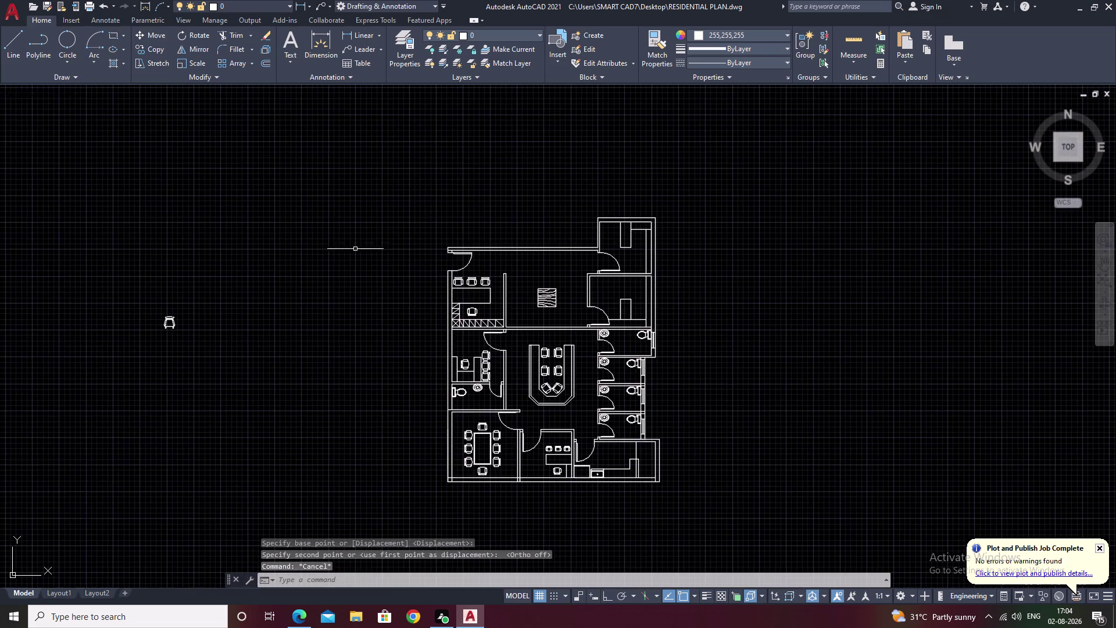
Select the lower curved sofa block, redoing a mistaken selection.
middle_drag(294, 215, 887, 329)
middle_drag(264, 174, 454, 240)
drag(623, 162, 467, 150)
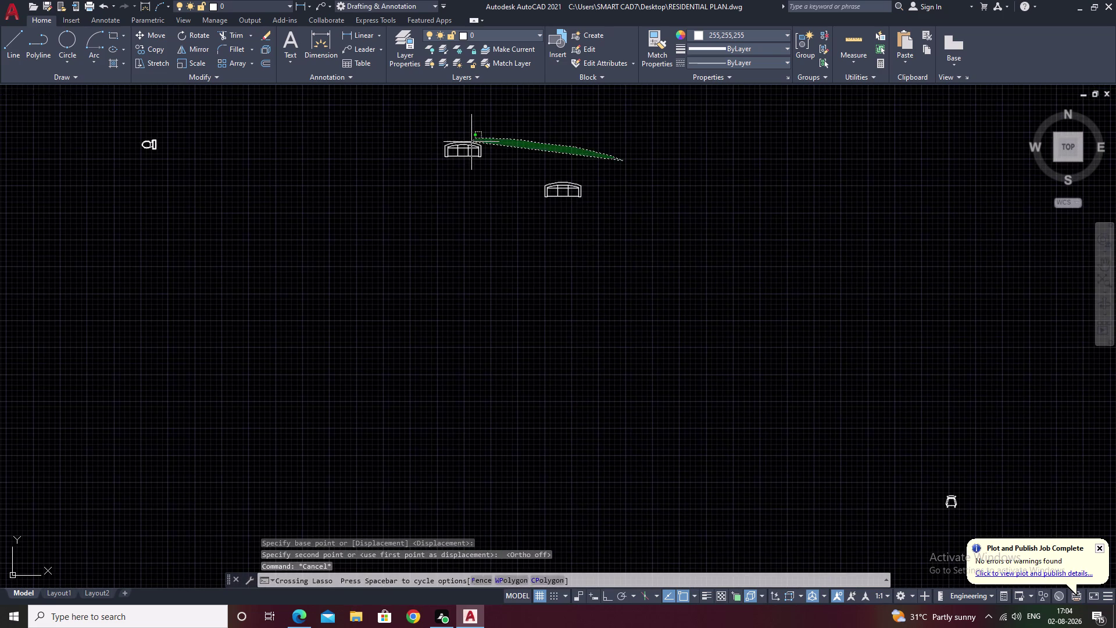
drag(467, 150, 680, 281)
click(683, 281)
key(Escape)
drag(606, 165, 574, 262)
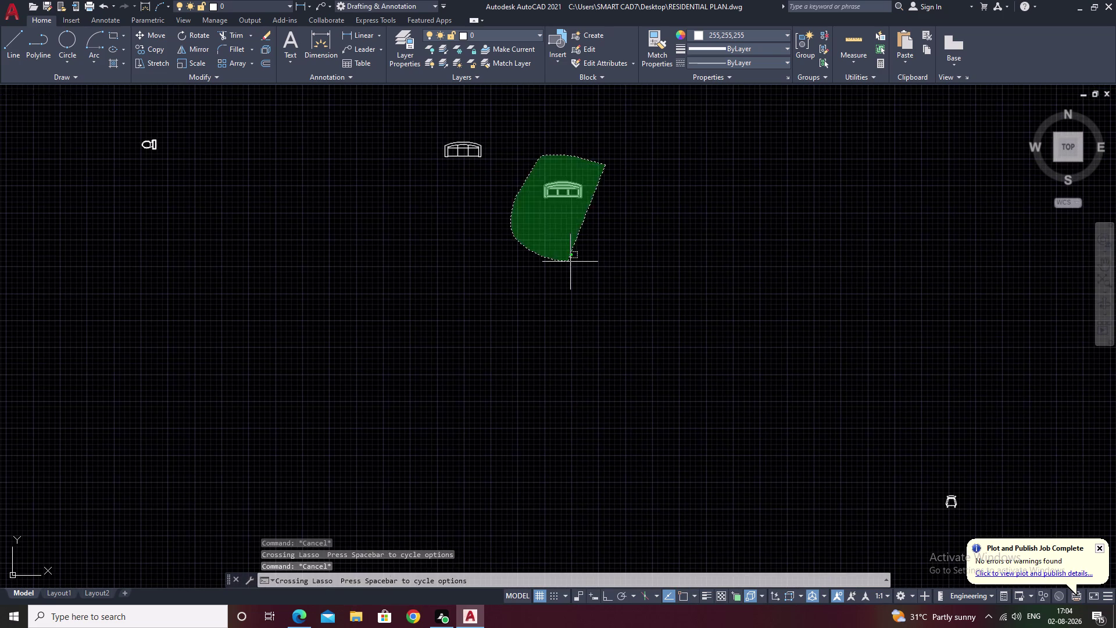
drag(573, 262, 573, 262)
Try rotating the sofa about its top point by 38°, then undo it.
key(e)
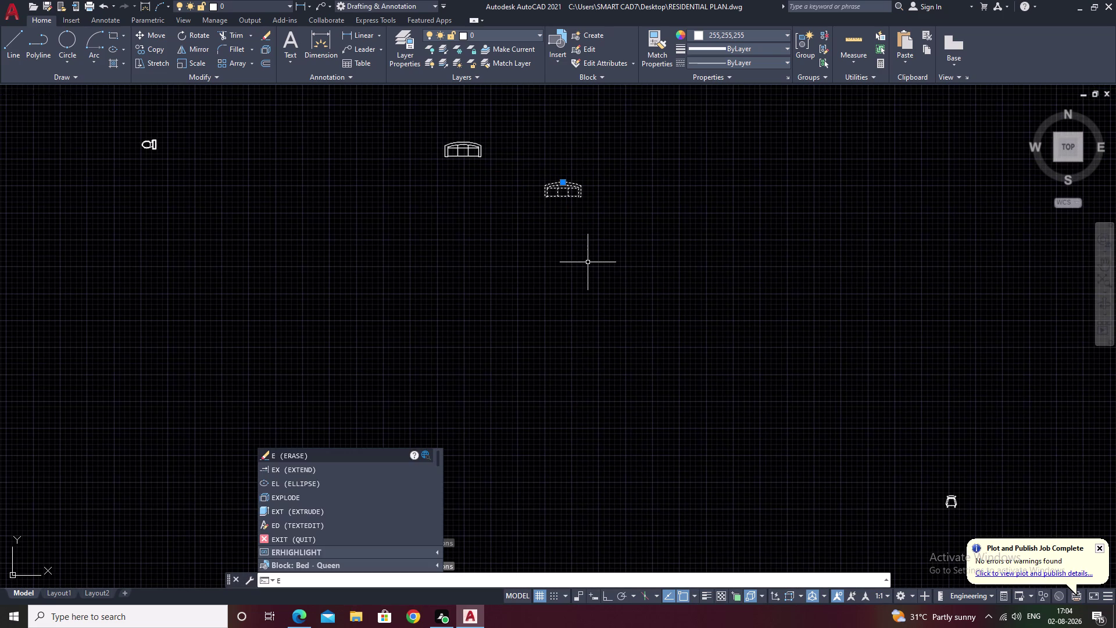
key(BackSpace)
key(r)
text(o)
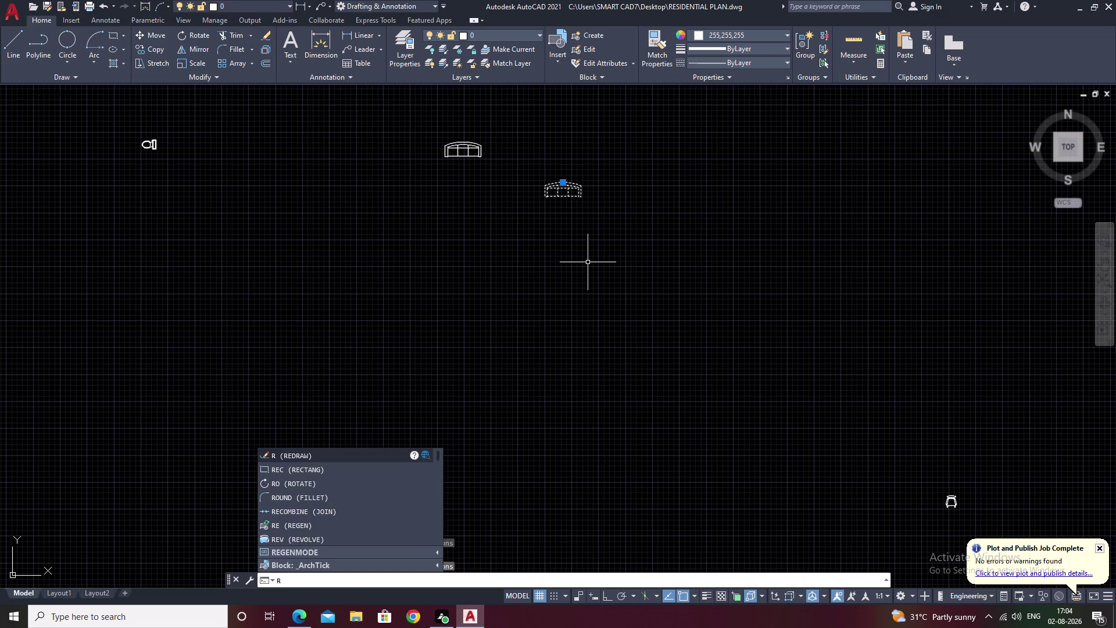
key(space)
scroll(up, 3)
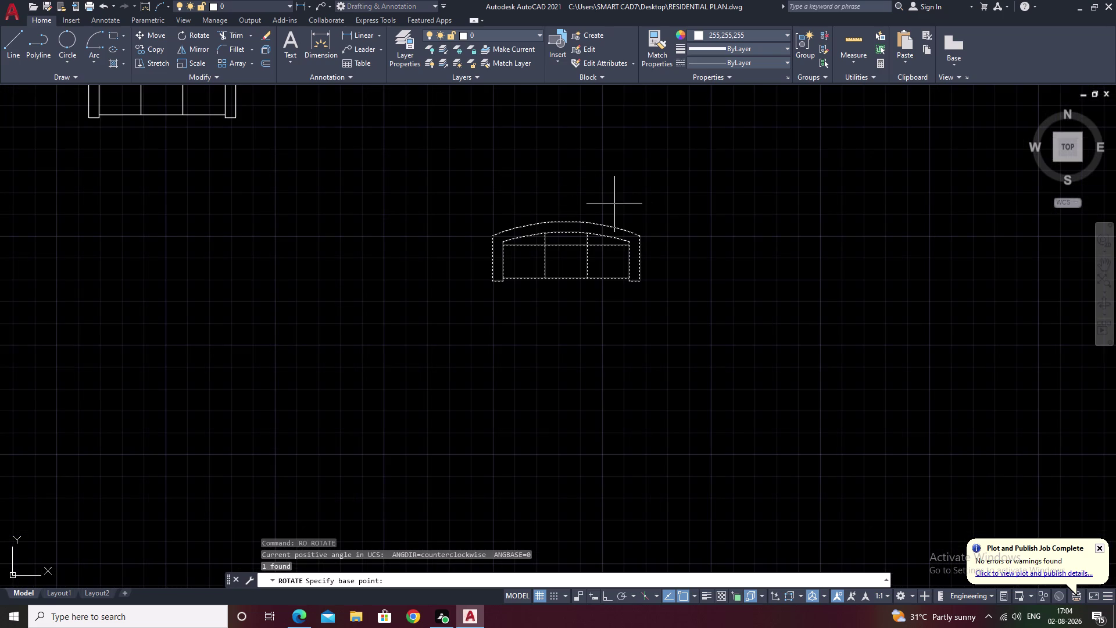
click(564, 220)
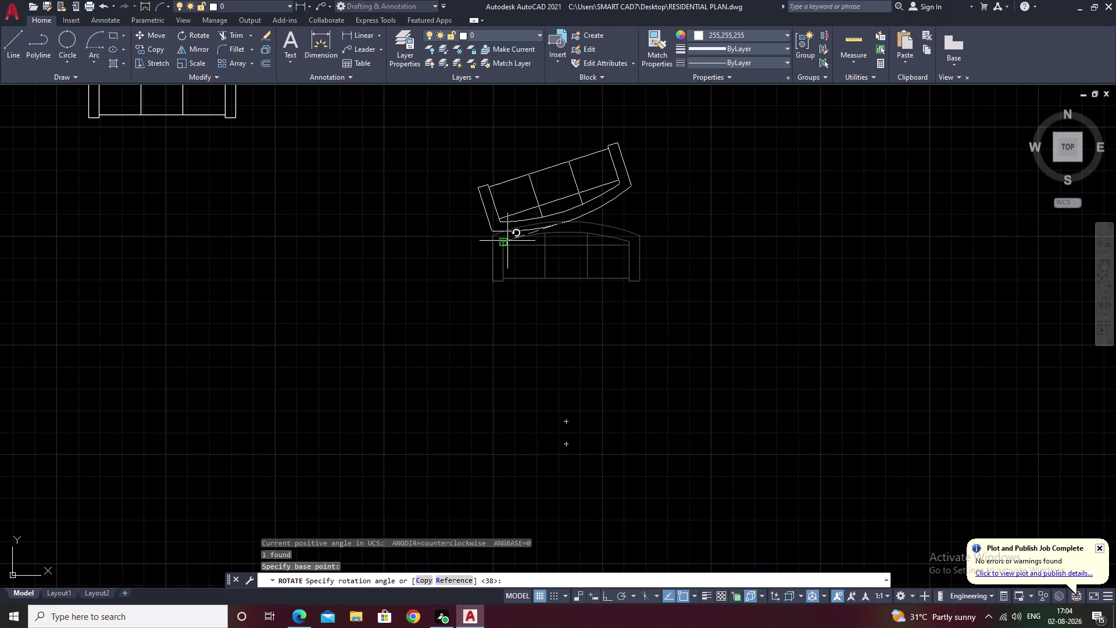
key(F8)
click(519, 240)
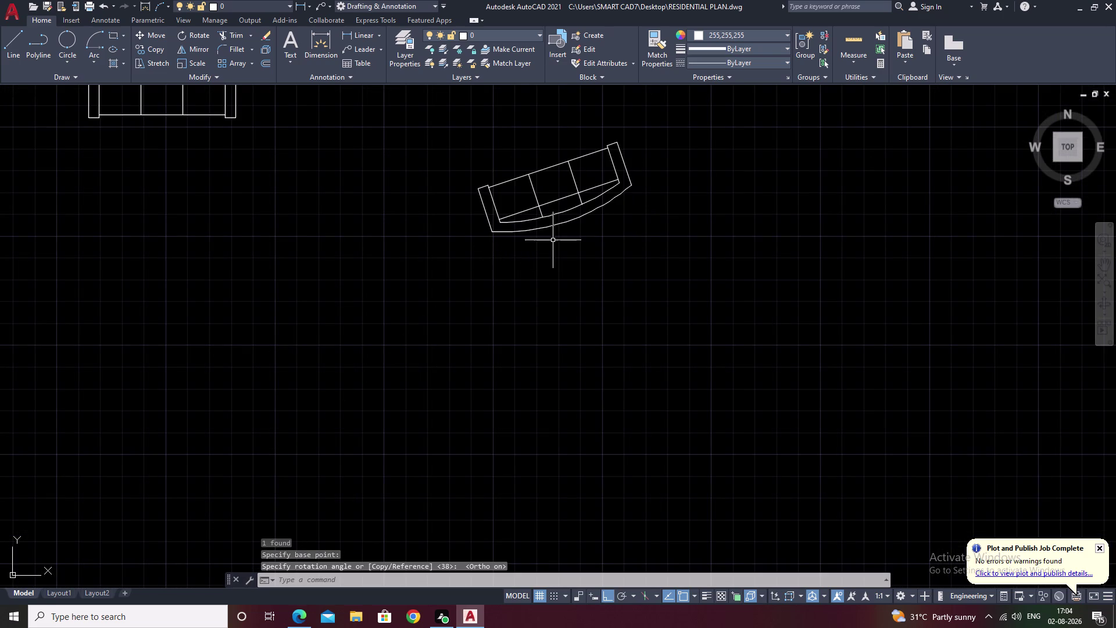
key(ctrl+z)
Reselect the sofa and rotate it 180° about its top midpoint with Ortho on.
drag(614, 146, 588, 268)
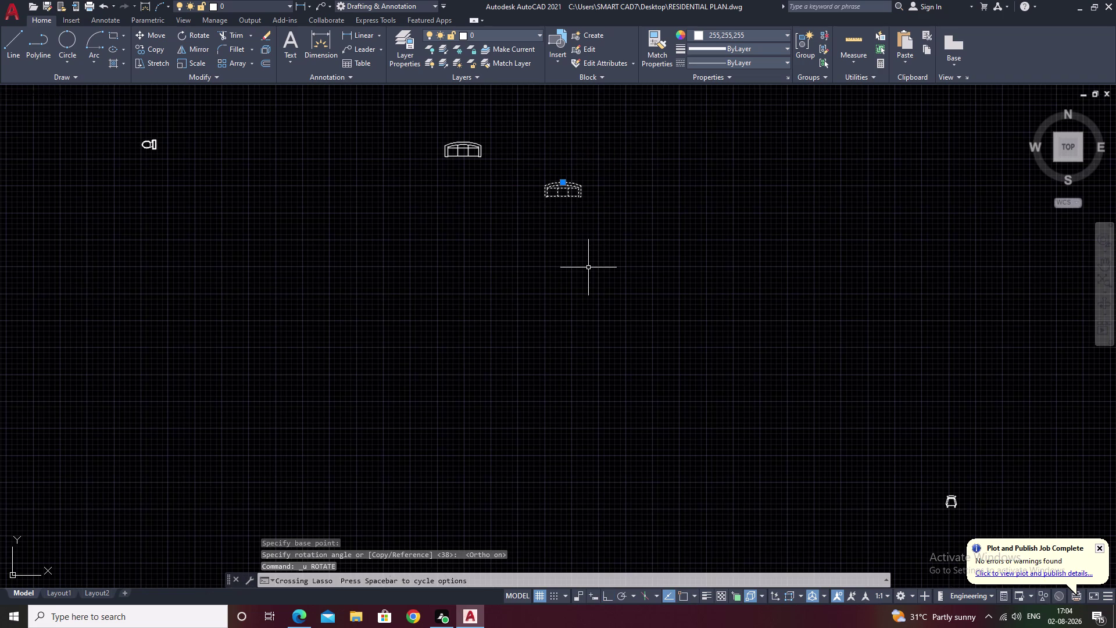
text(ro)
key(space)
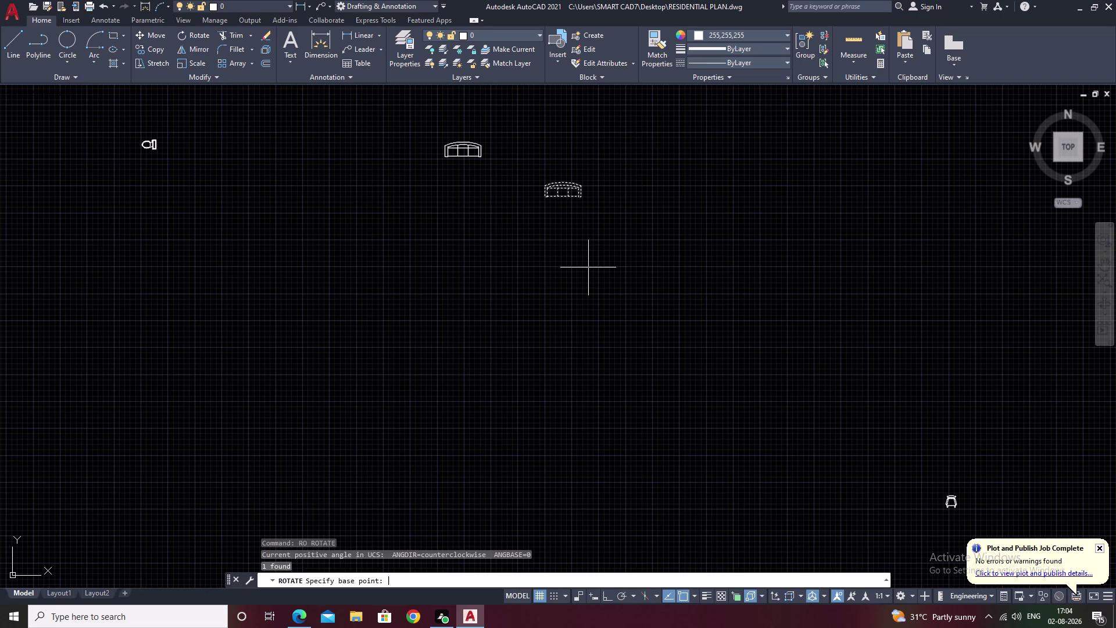
scroll(up, 3)
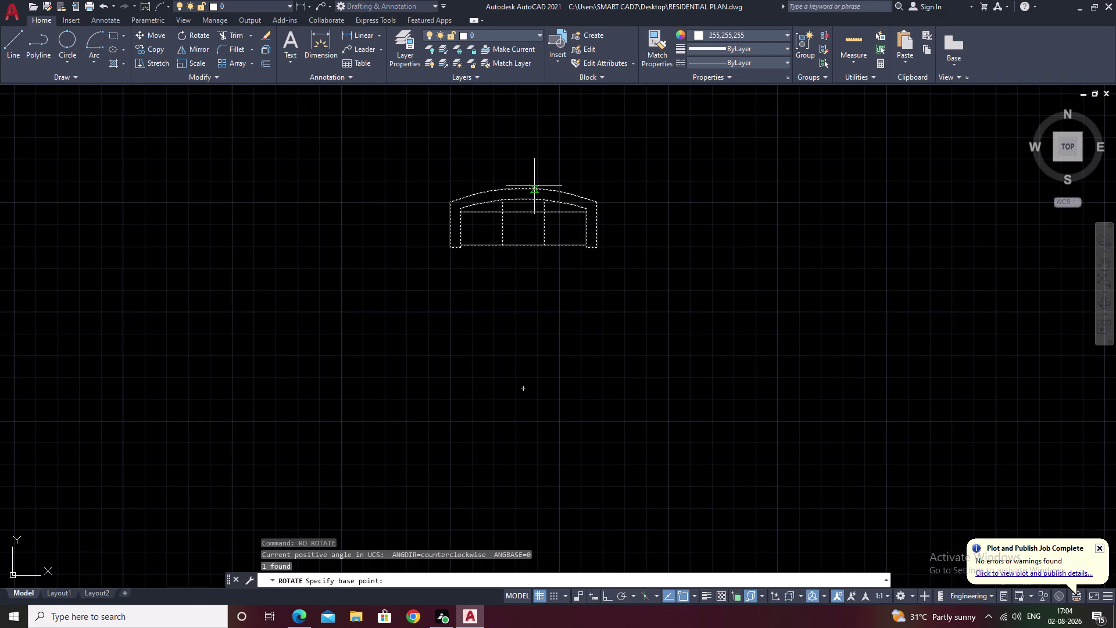
click(530, 191)
key(F8)
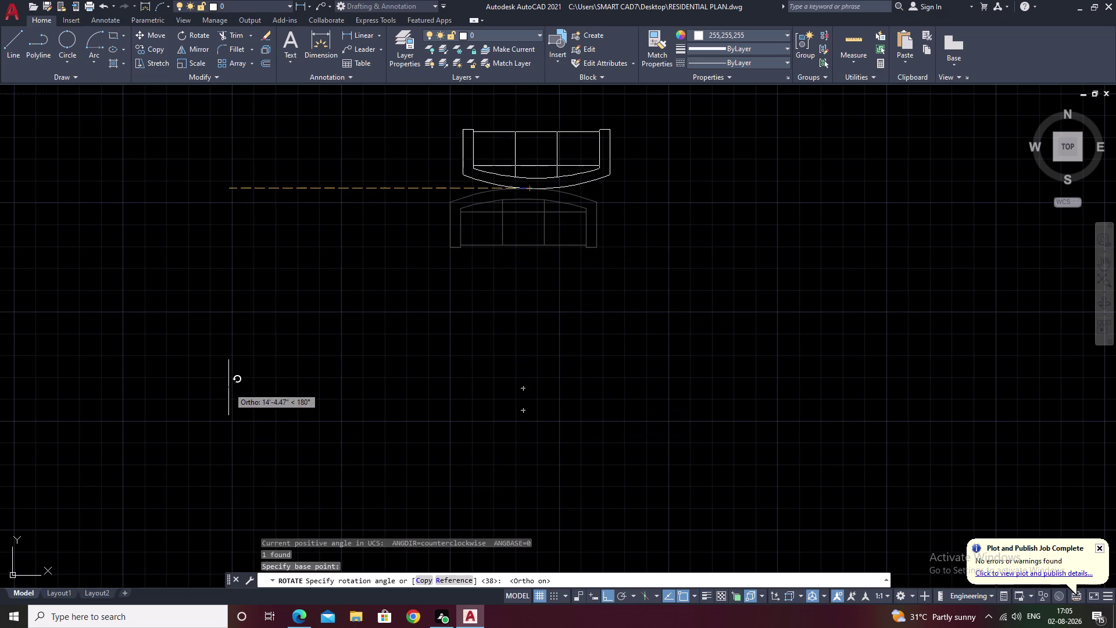
click(228, 387)
key(Escape)
scroll(down, 3)
middle_drag(575, 293, 575, 316)
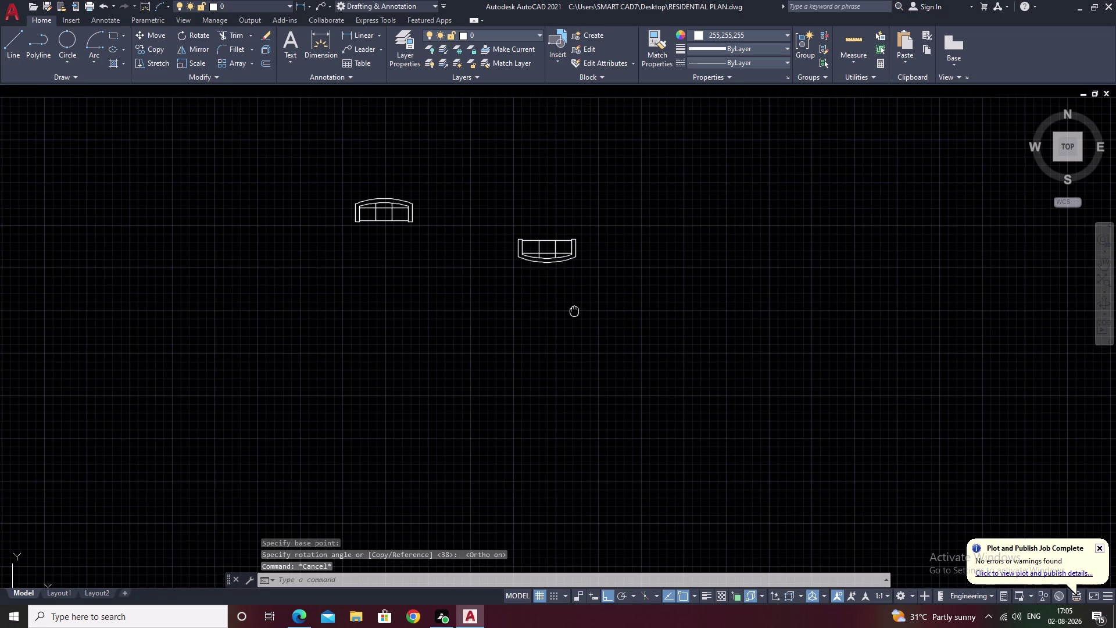
Select the flipped sofa block and start moving it from its curved front.
middle_drag(575, 316, 576, 318)
drag(594, 242, 556, 333)
text(m)
key(space)
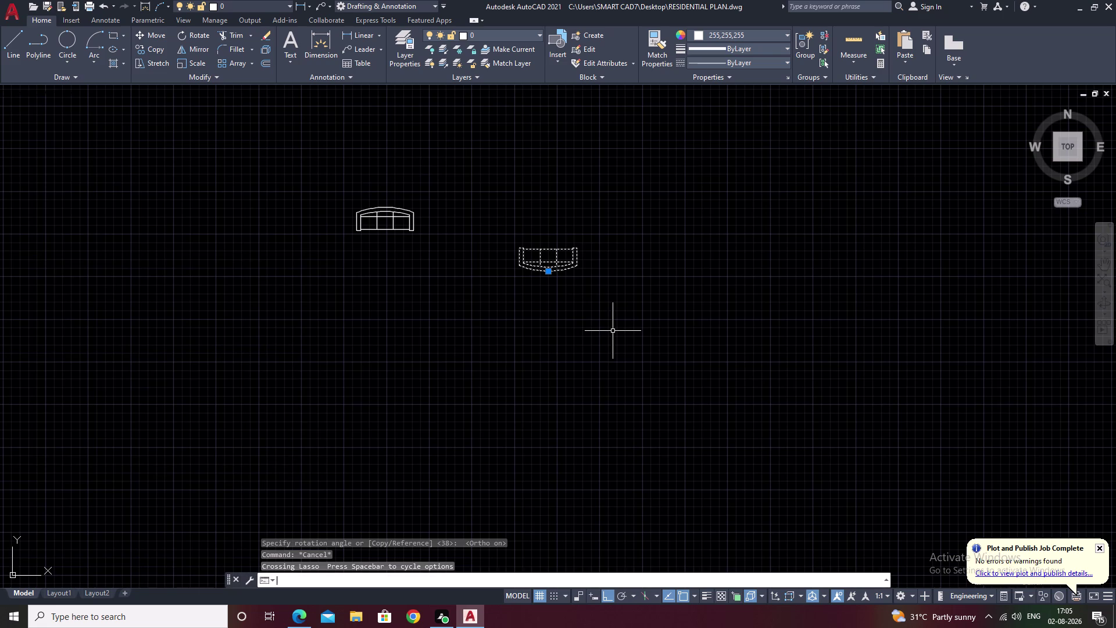
scroll(up, 3)
scroll(up, 3)
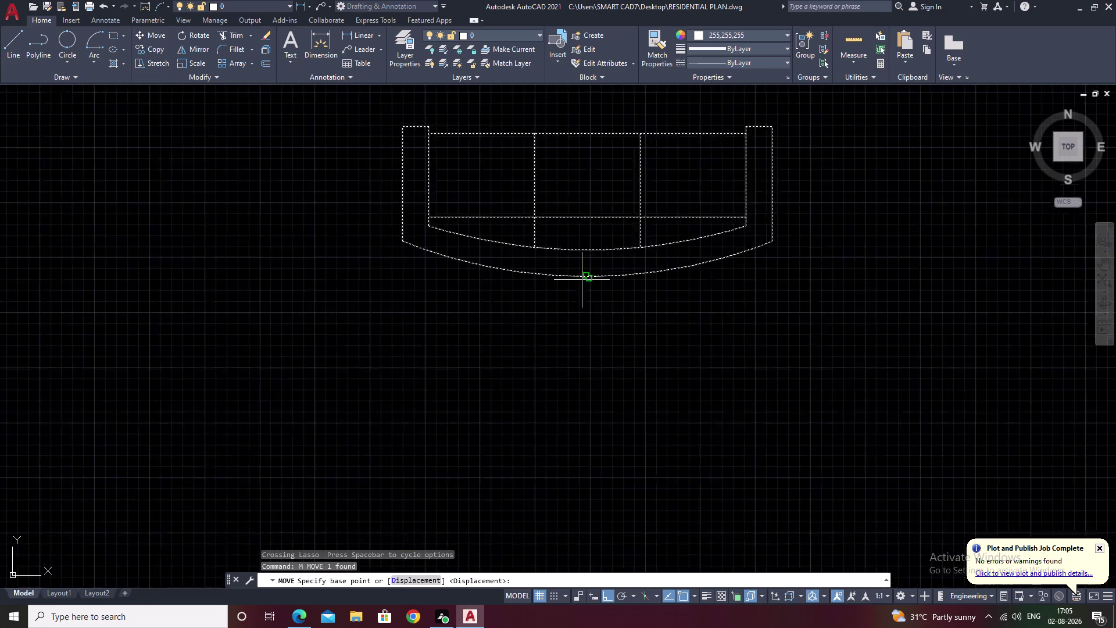
scroll(up, 3)
click(586, 274)
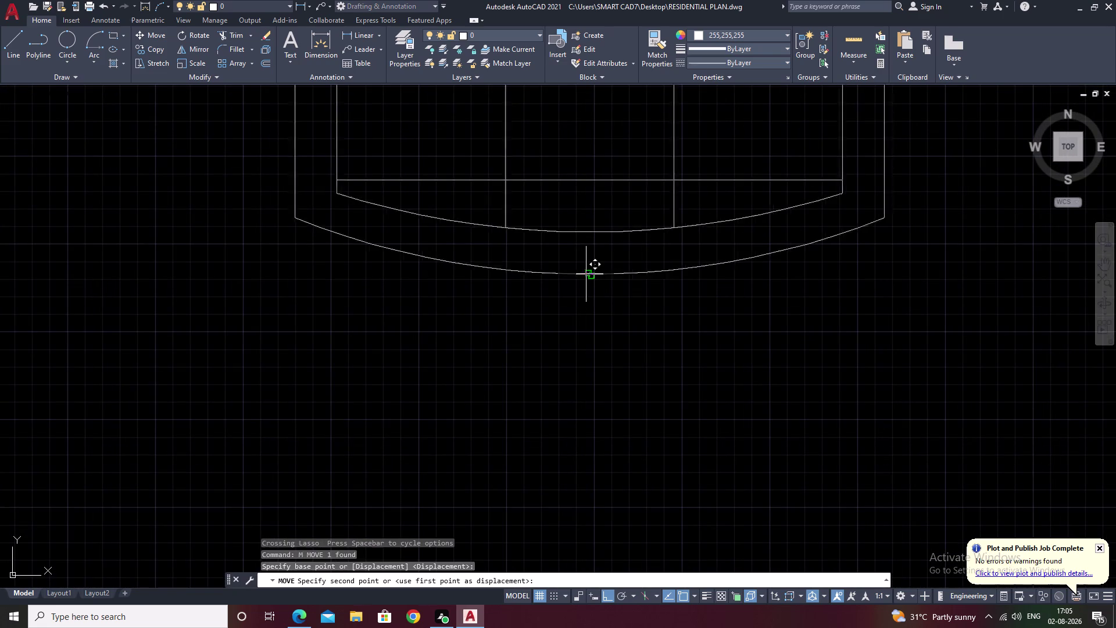
With Ortho off, drop the sofa in the reception room below the rug.
scroll(down, 3)
middle_drag(681, 369, 262, 227)
scroll(down, 3)
scroll(down, 3)
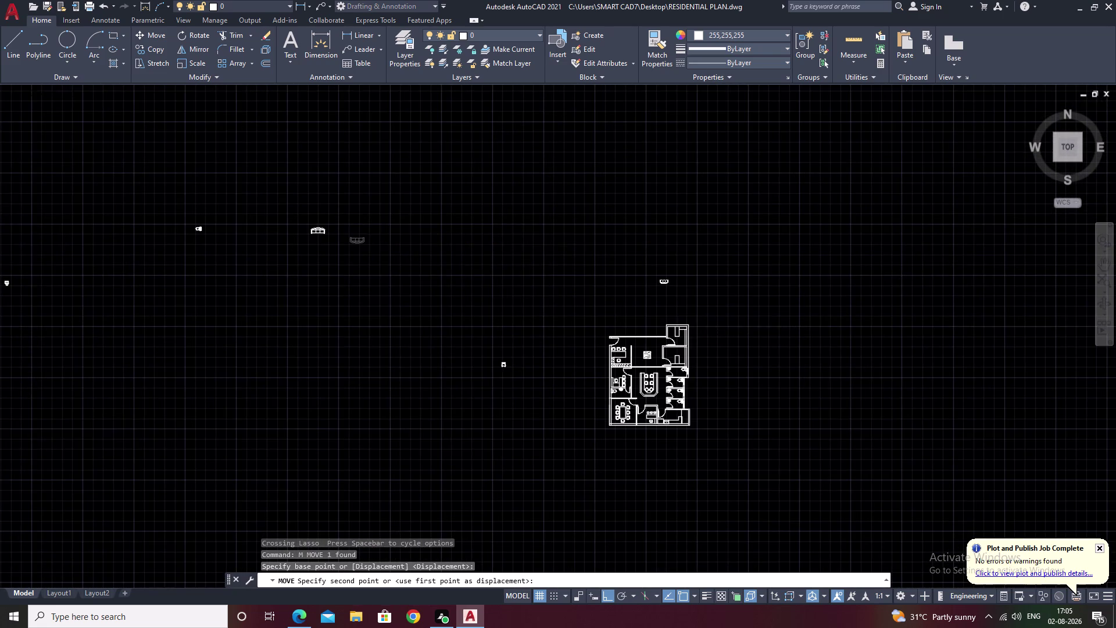
key(F8)
scroll(up, 3)
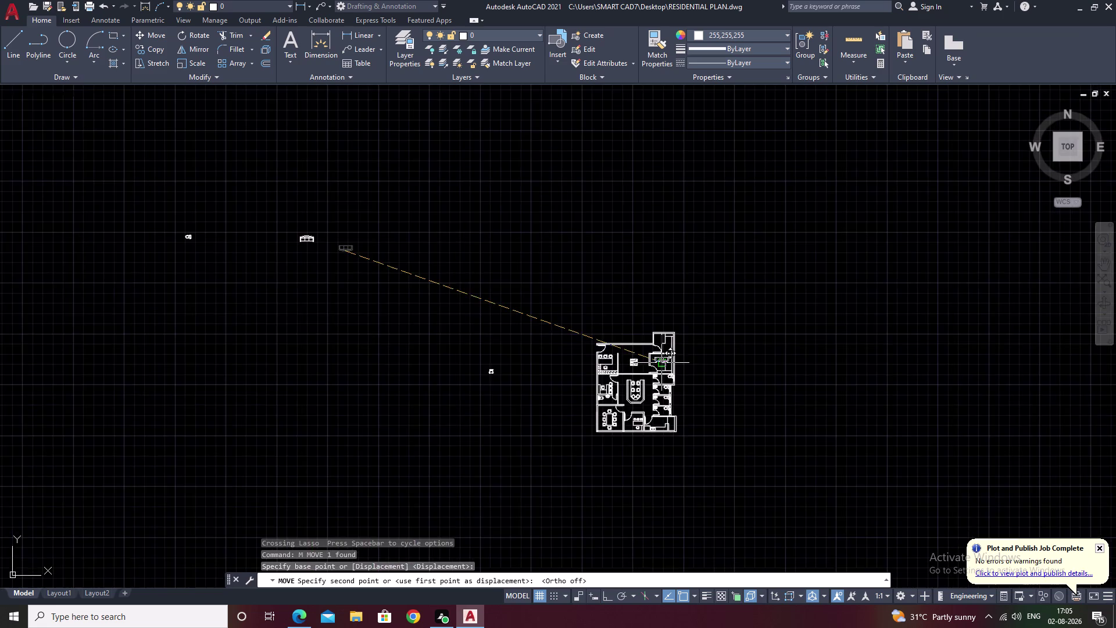
scroll(up, 3)
middle_drag(422, 431, 532, 303)
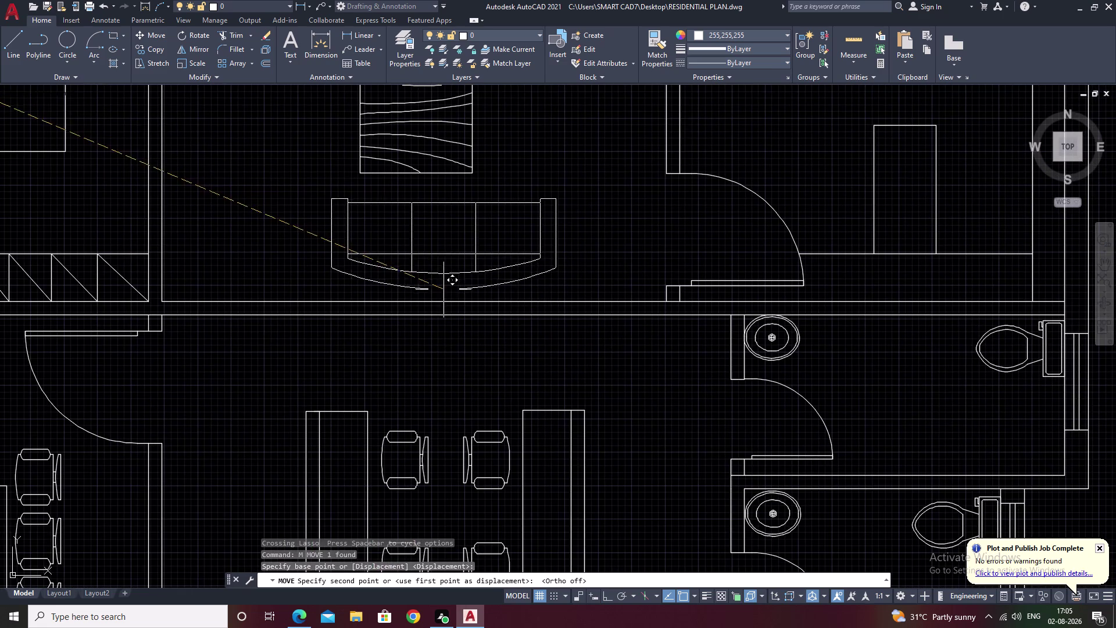
click(425, 289)
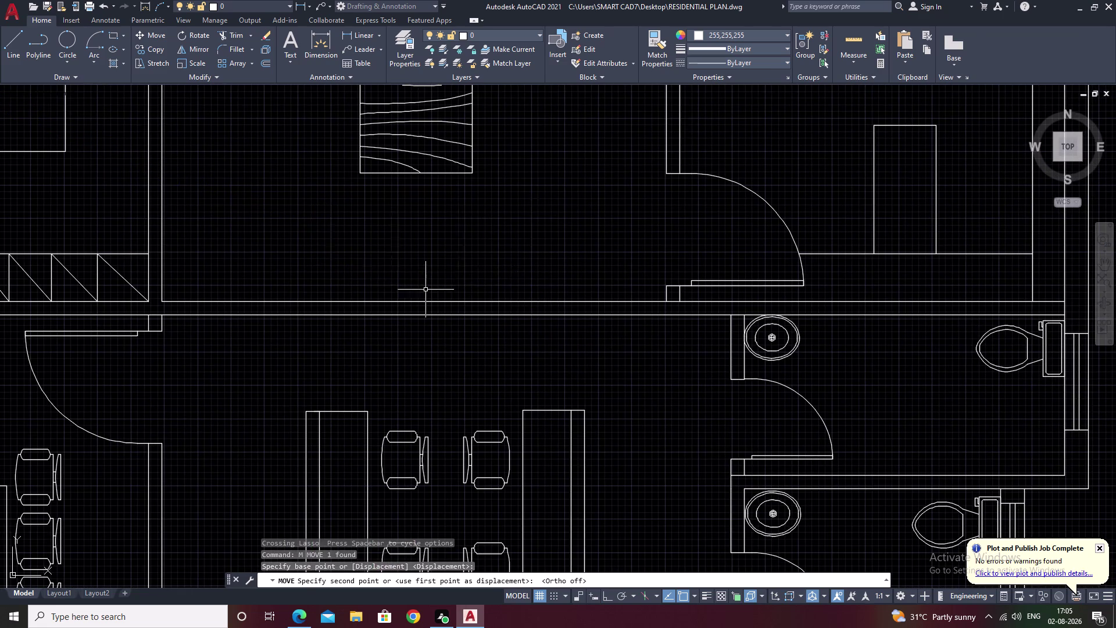
scroll(down, 3)
middle_drag(532, 204, 585, 180)
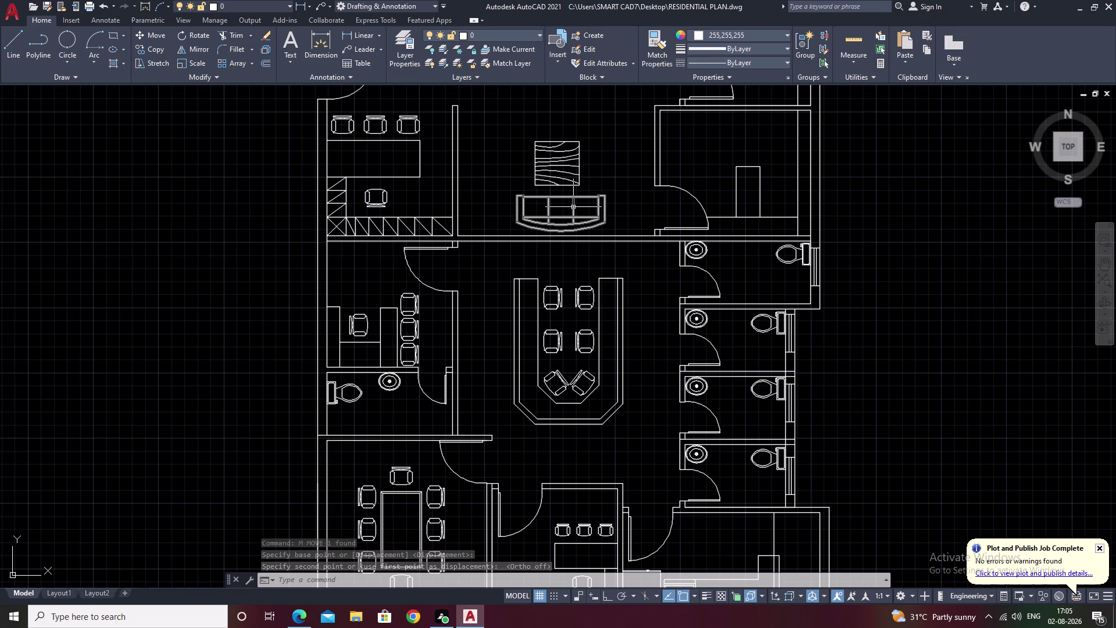
scroll(up, 3)
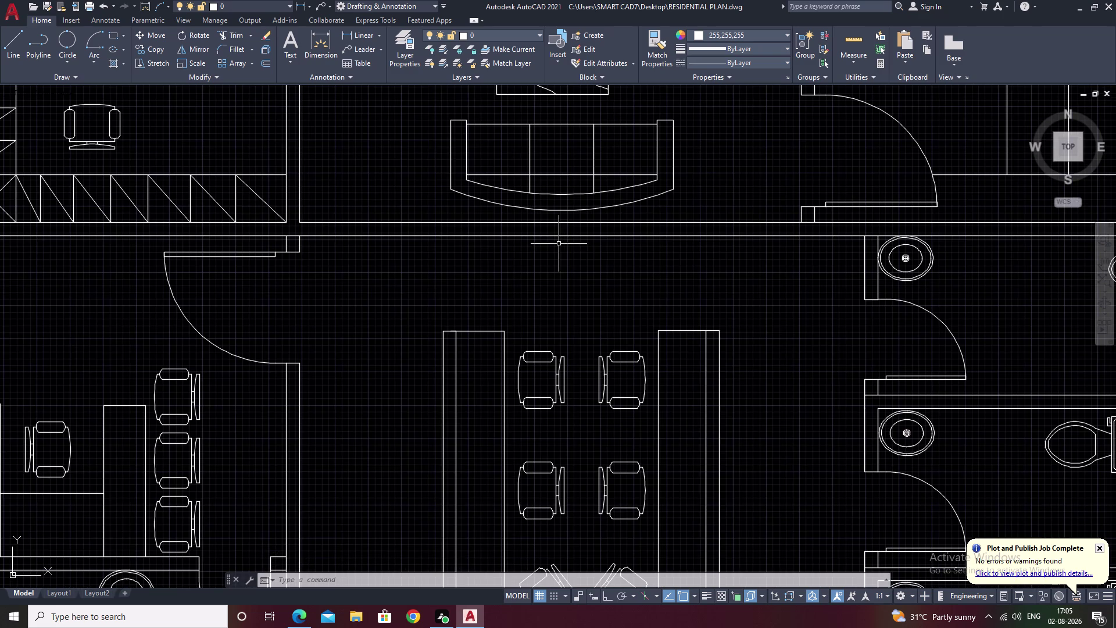
Move the sofa by its bottom midpoint onto the reception room's wall line.
drag(687, 111, 630, 173)
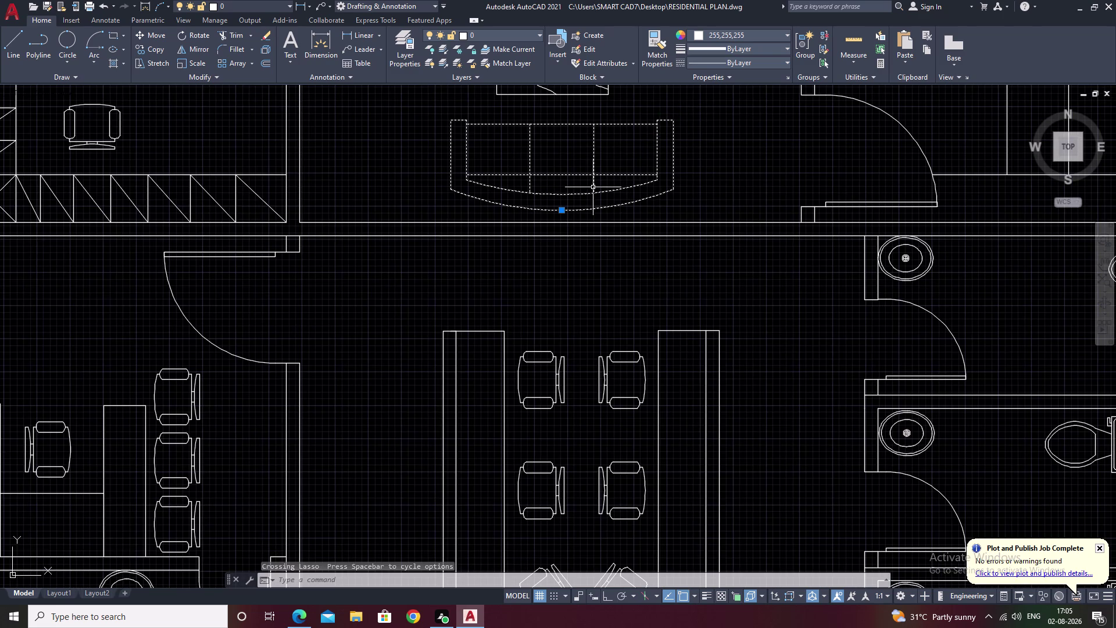
text(m)
key(space)
click(564, 213)
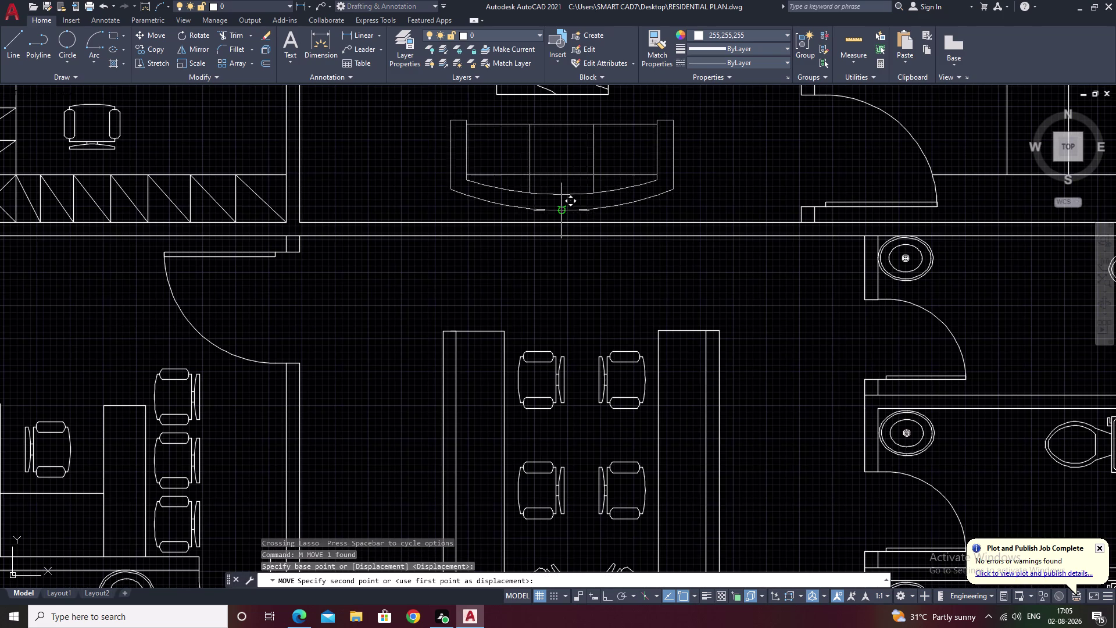
scroll(up, 3)
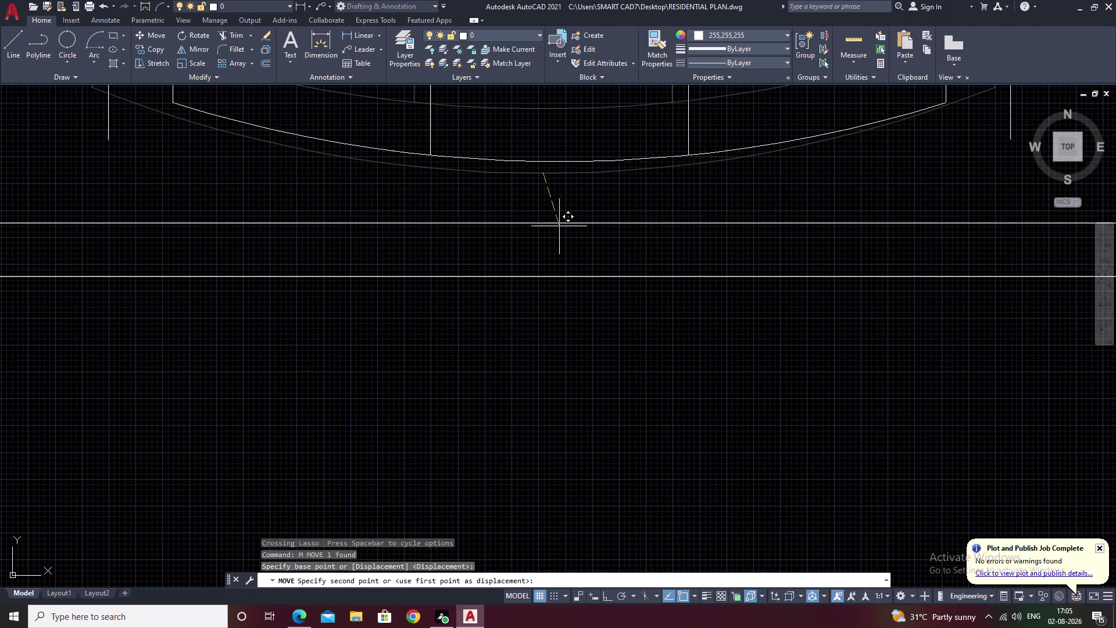
scroll(down, 3)
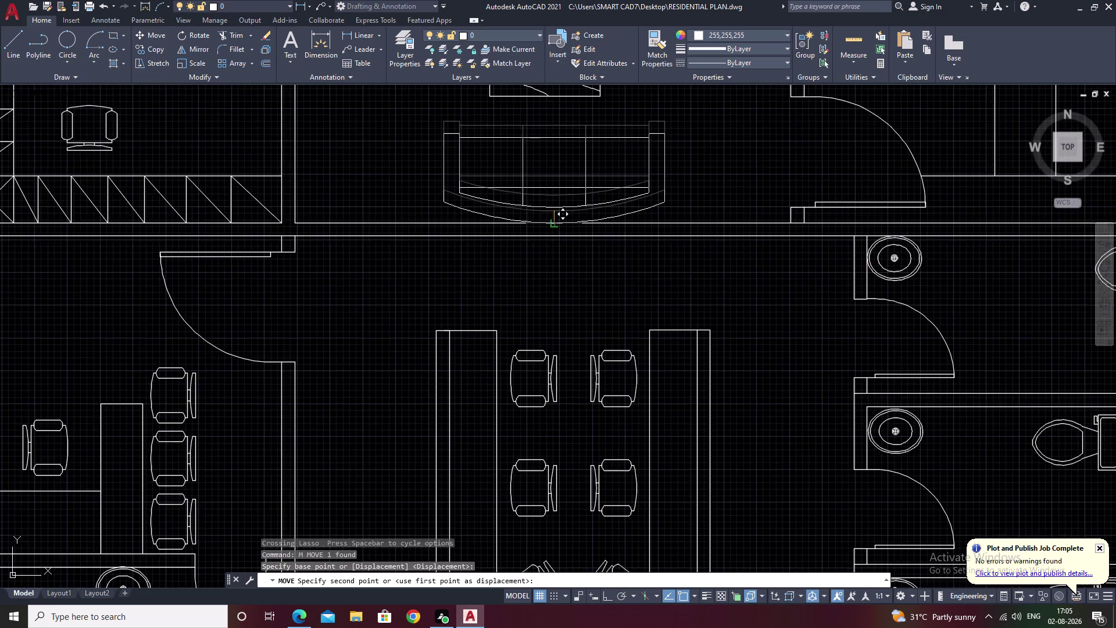
scroll(down, 3)
scroll(up, 3)
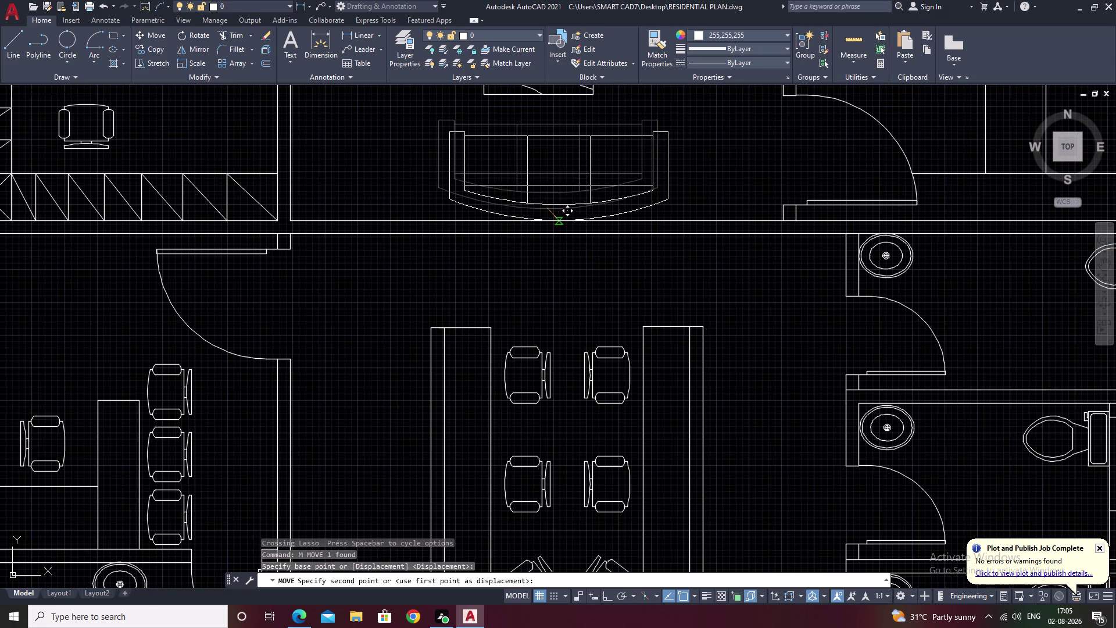
click(559, 220)
Shift the rug slightly to a new spot above the sofa.
scroll(down, 3)
middle_drag(633, 212, 666, 275)
drag(696, 191, 639, 207)
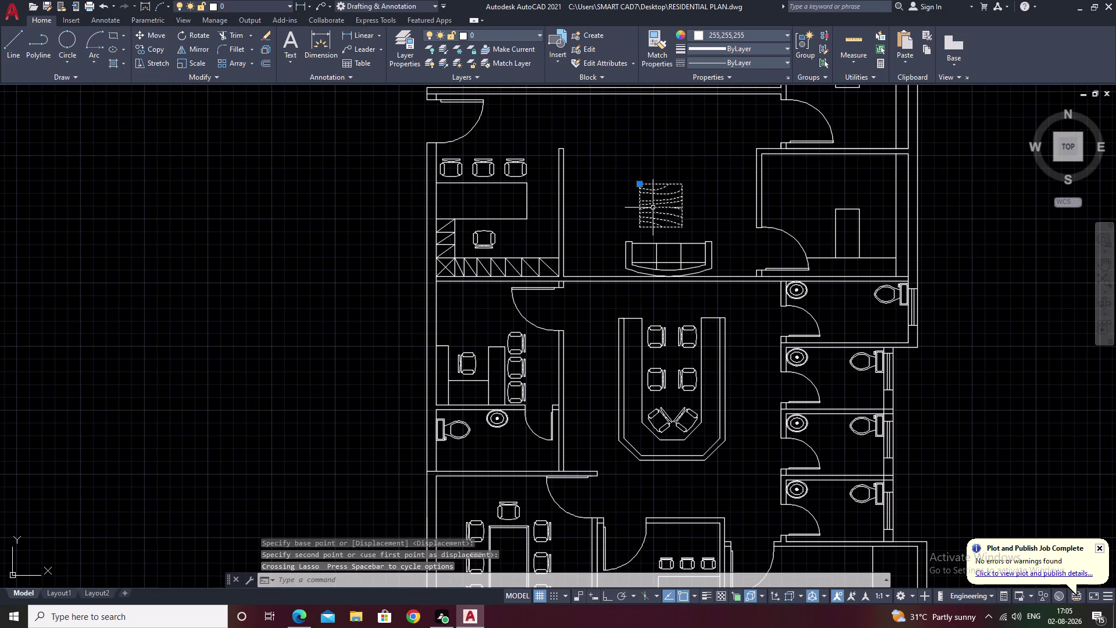
key(m)
key(space)
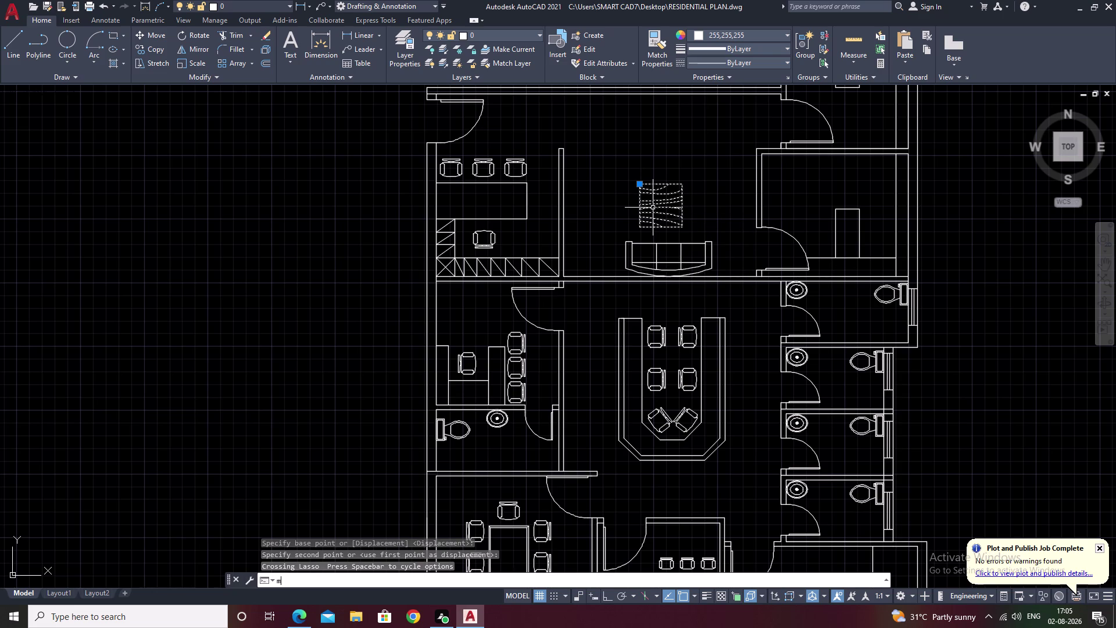
click(661, 204)
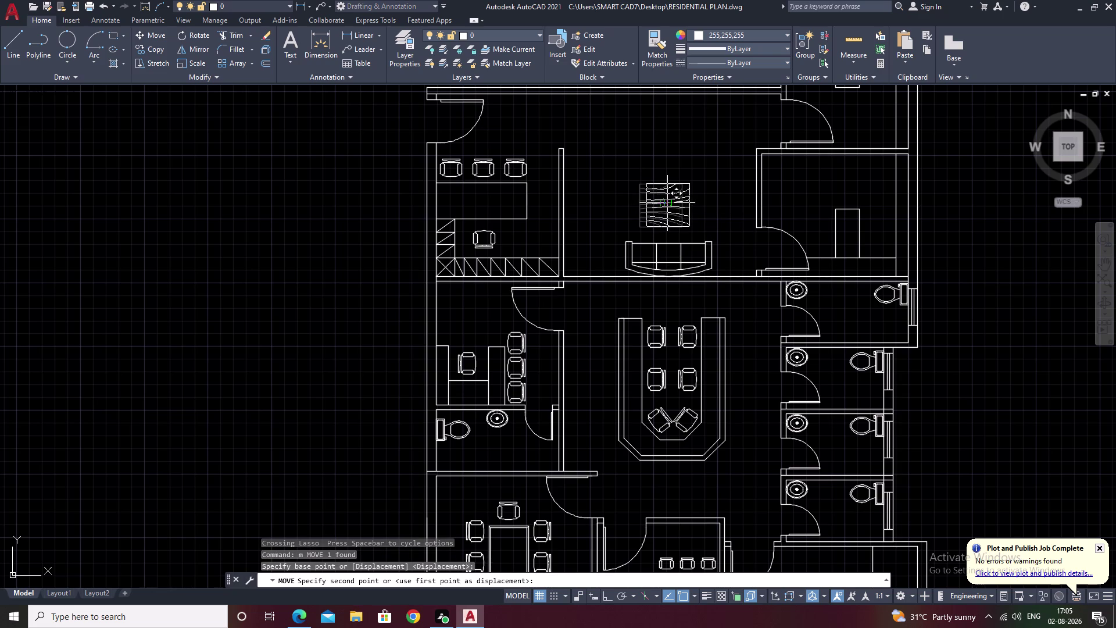
click(663, 204)
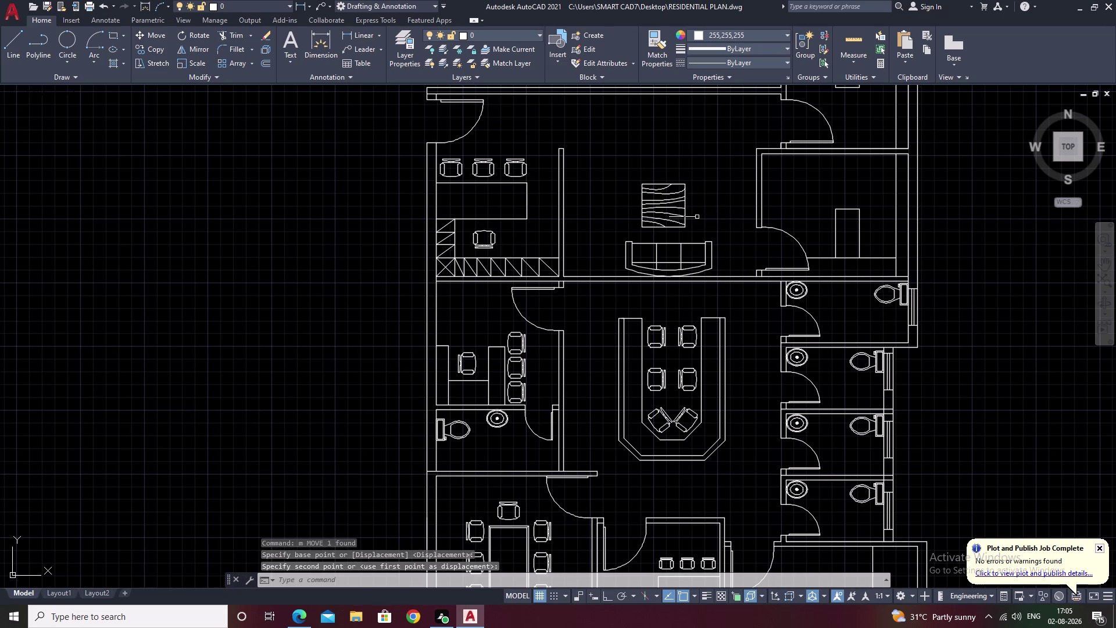
key(Escape)
Move the sofa again by its bottom midpoint to sit against the wall.
drag(727, 239, 662, 260)
text(m)
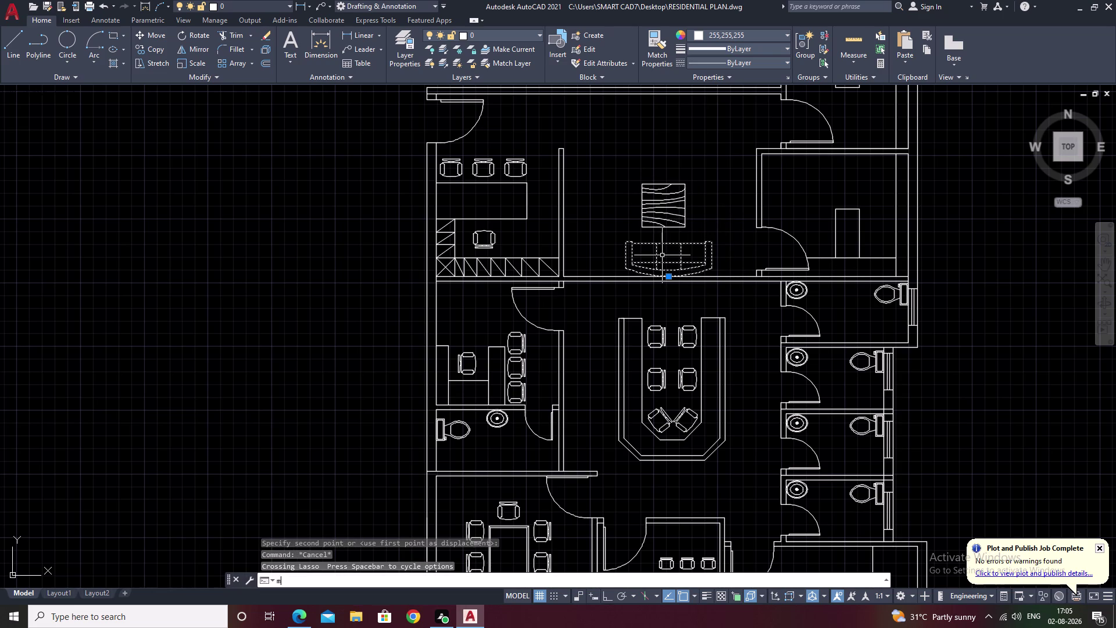
key(space)
scroll(up, 3)
click(657, 286)
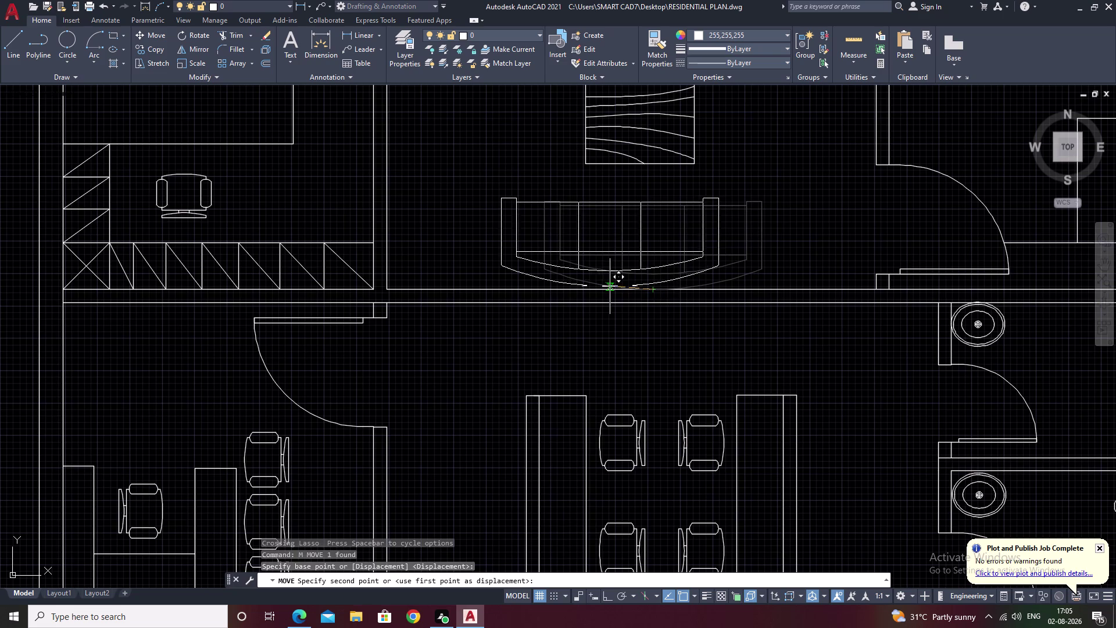
click(606, 286)
scroll(down, 3)
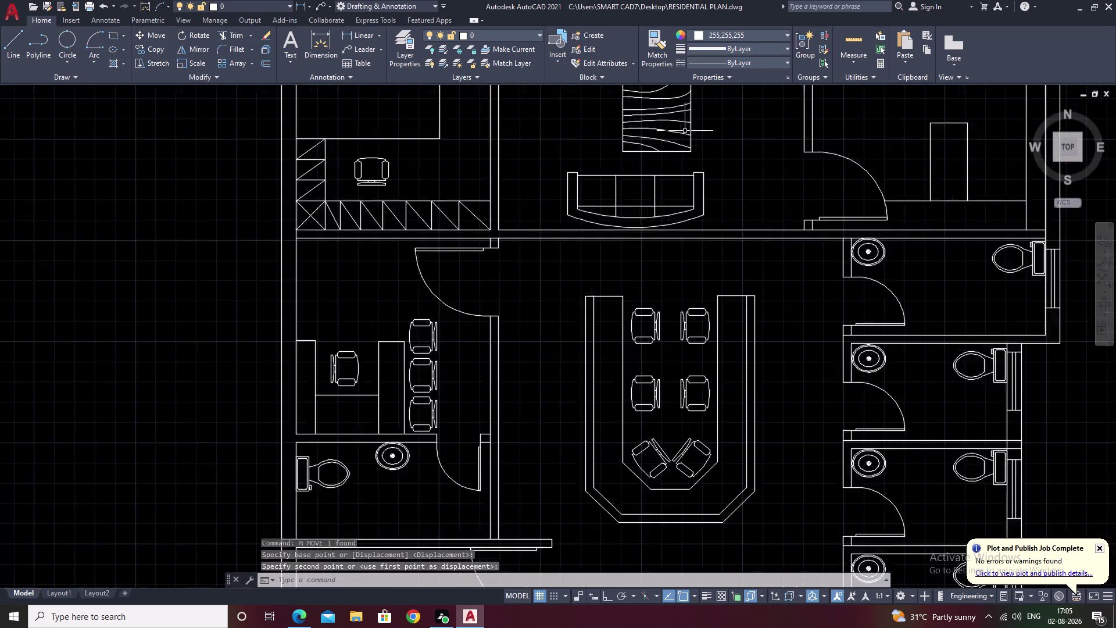
Reposition the rug just above the sofa and end the command.
scroll(down, 3)
middle_drag(693, 141, 695, 182)
key(Escape)
drag(695, 142, 646, 173)
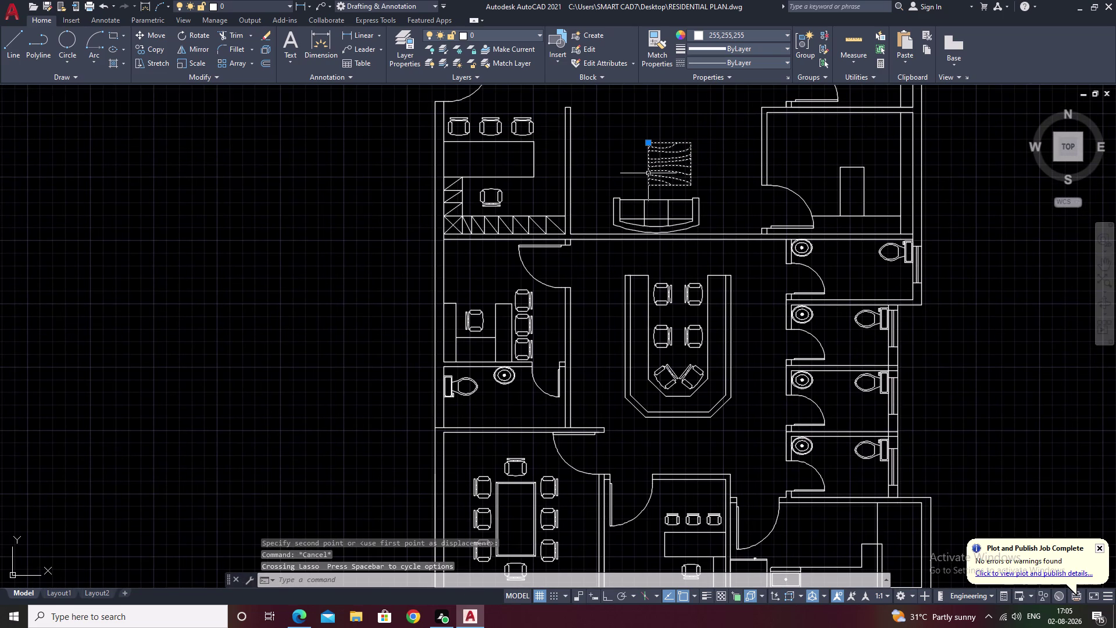
text(m)
key(space)
drag(664, 163, 647, 164)
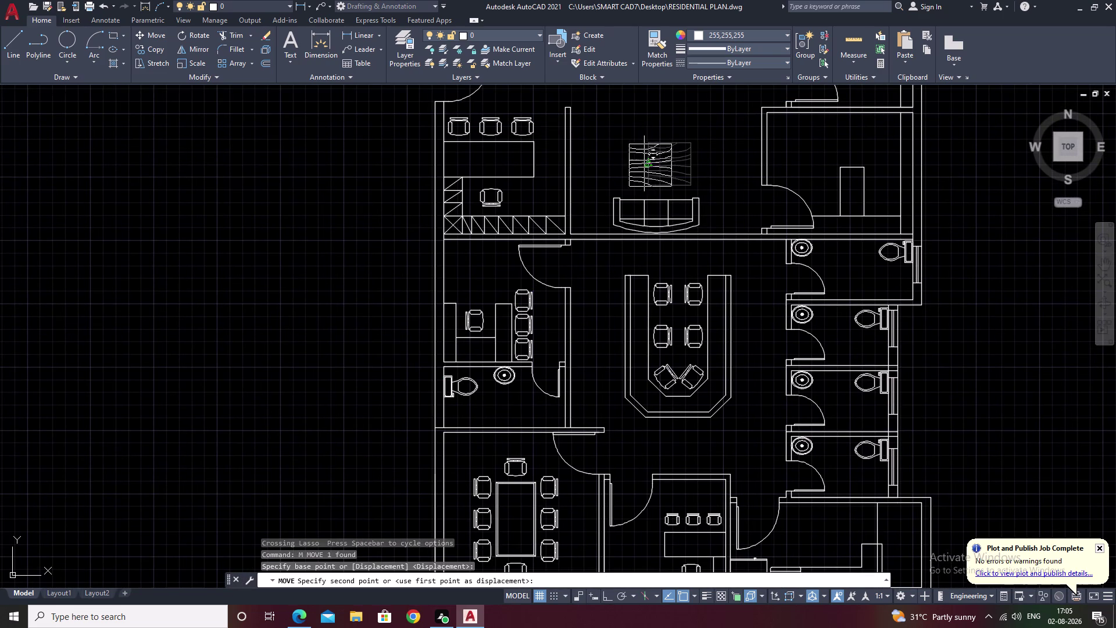
click(646, 162)
scroll(down, 3)
key(Escape)
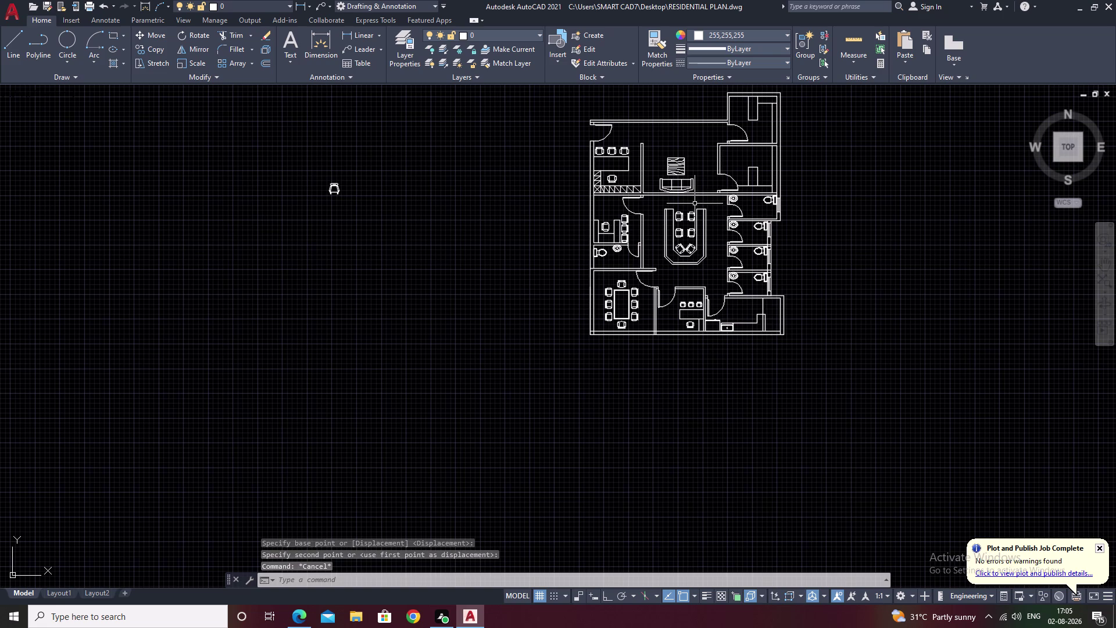
Window-select the first stray objects outside the plan and erase them.
middle_drag(485, 208, 582, 237)
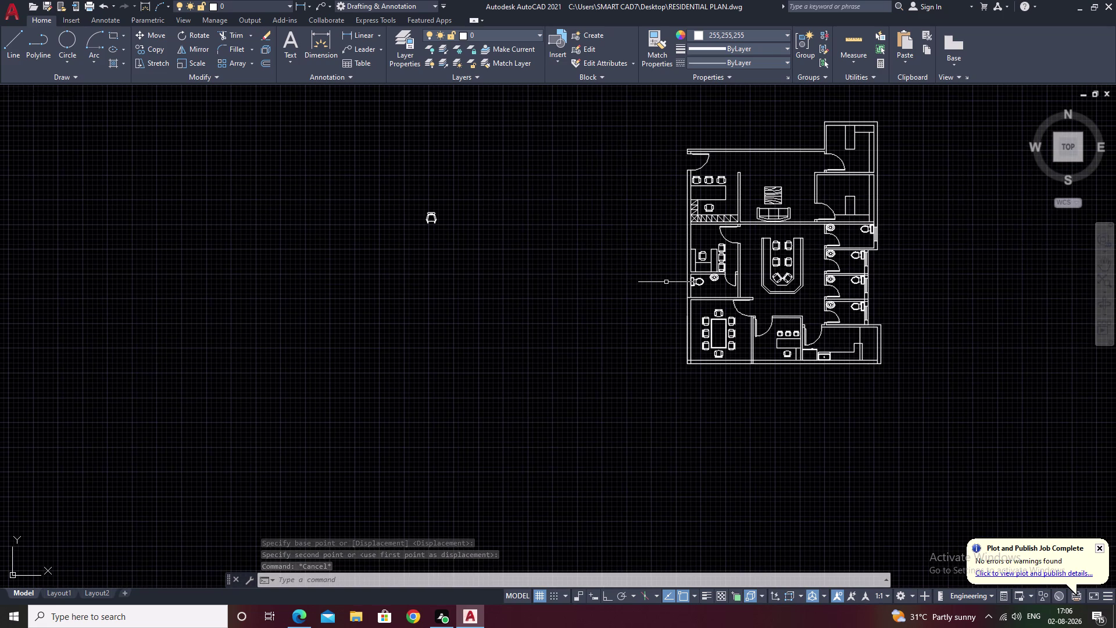
scroll(down, 3)
middle_drag(206, 148, 474, 204)
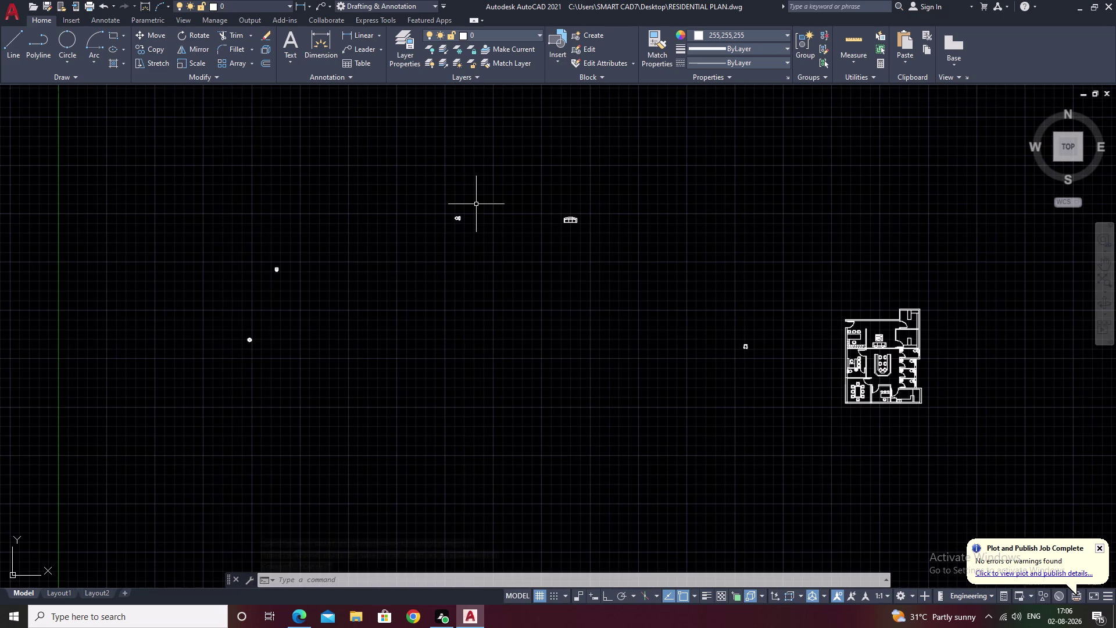
scroll(up, 3)
middle_drag(269, 291, 353, 222)
scroll(down, 3)
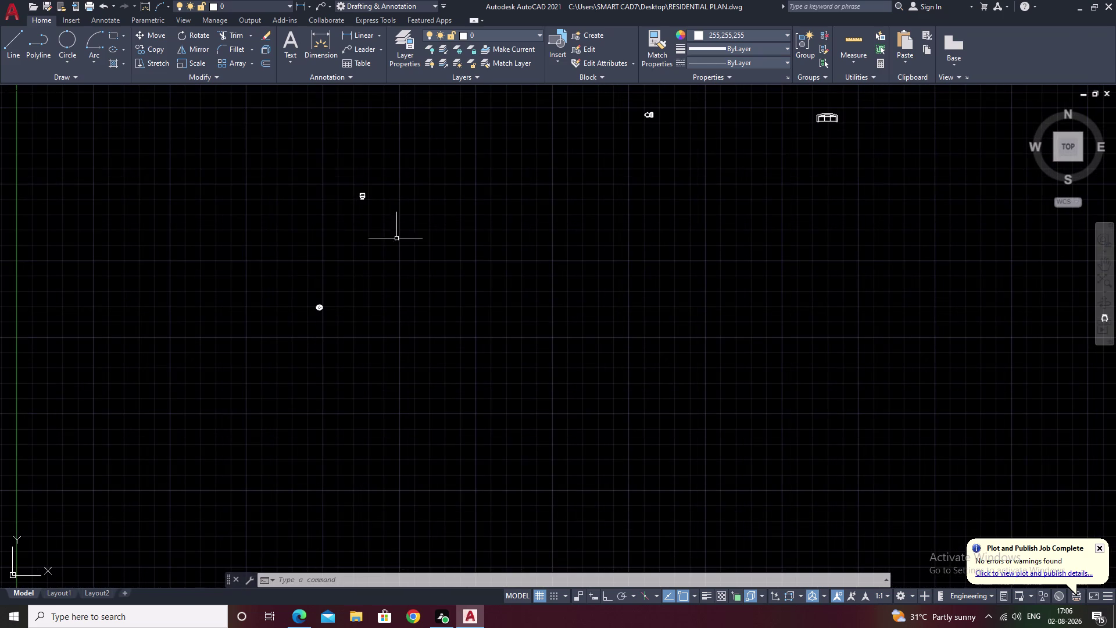
drag(414, 152, 570, 404)
text(e)
key(space)
Erase two more stray objects found elsewhere outside the plan.
scroll(down, 3)
scroll(down, 3)
middle_drag(700, 332, 605, 338)
scroll(up, 3)
drag(641, 225, 295, 202)
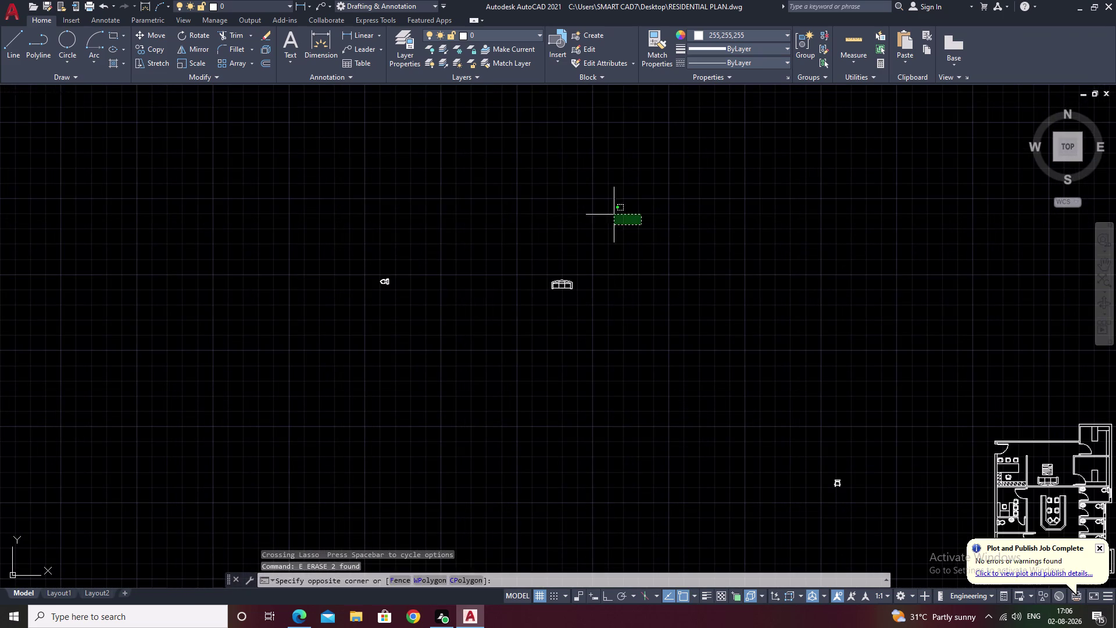
drag(294, 203, 580, 362)
text(e)
key(space)
Erase the leftover chair and line to the left of the plan.
scroll(down, 3)
middle_drag(688, 408, 475, 272)
scroll(up, 3)
scroll(up, 3)
middle_drag(428, 334, 493, 259)
scroll(down, 3)
middle_drag(617, 296, 329, 314)
drag(239, 233, 220, 237)
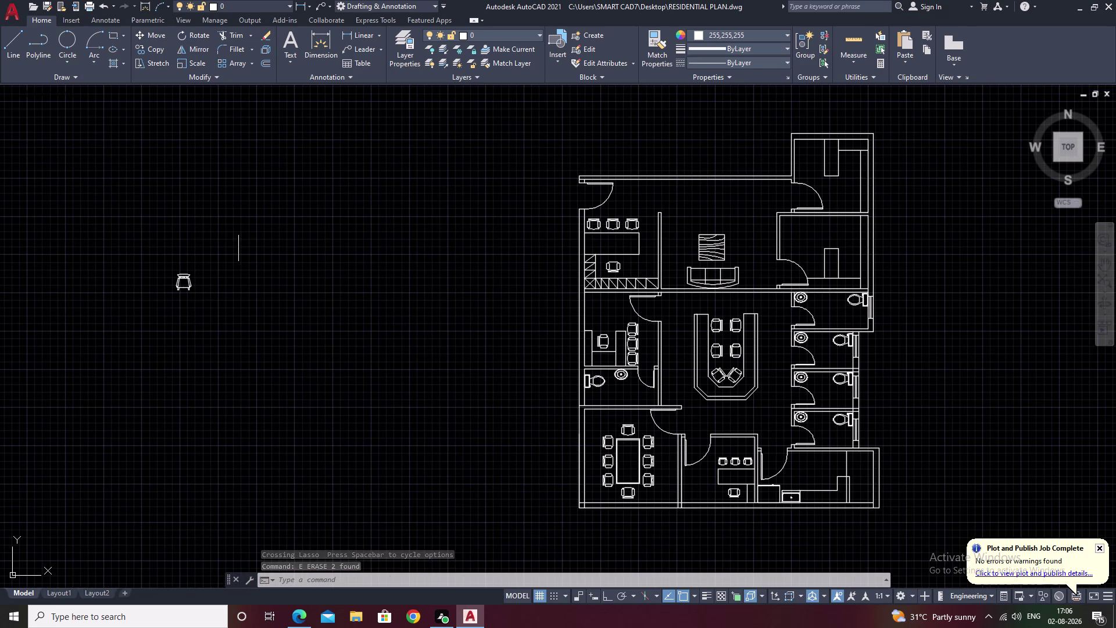
drag(221, 237, 194, 388)
text(e)
key(space)
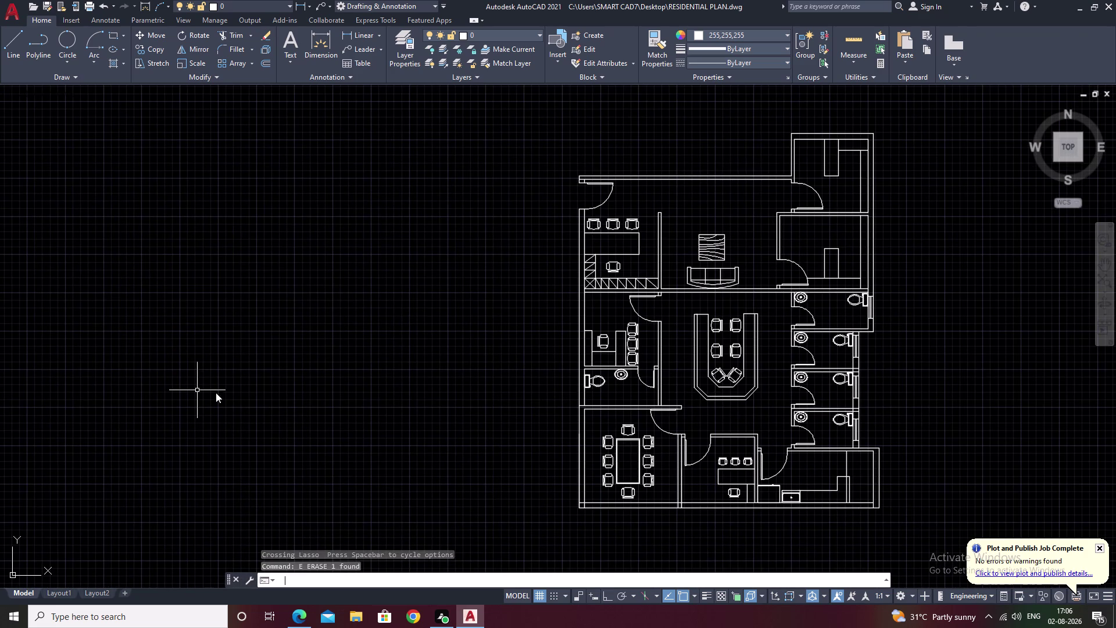
Select the right chair of the top pair and start copying it from a base point.
scroll(up, 3)
scroll(down, 3)
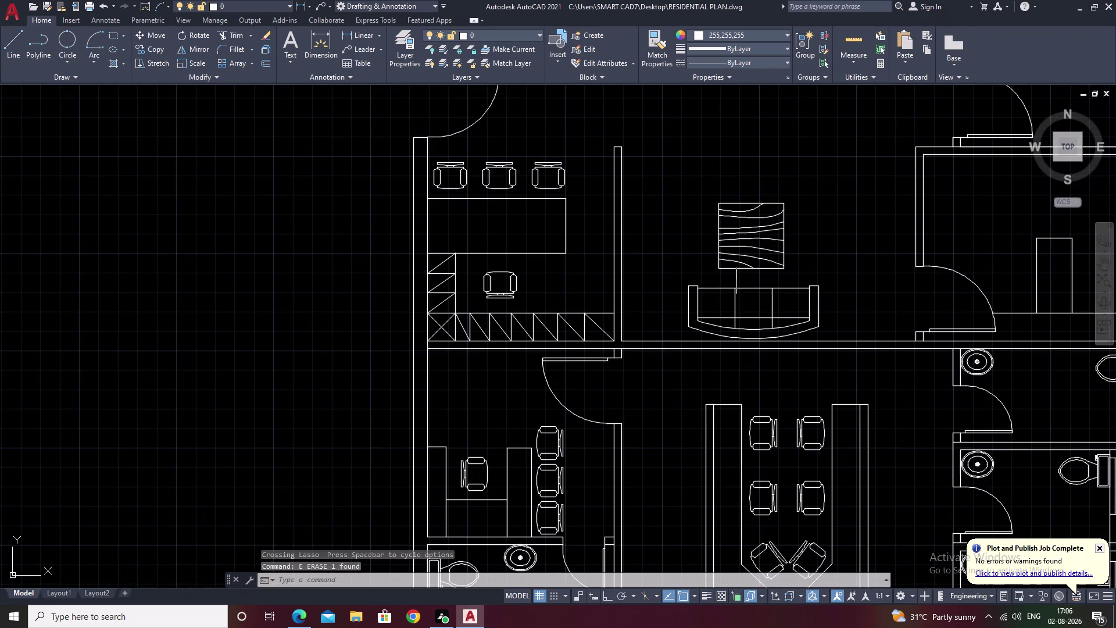
scroll(up, 3)
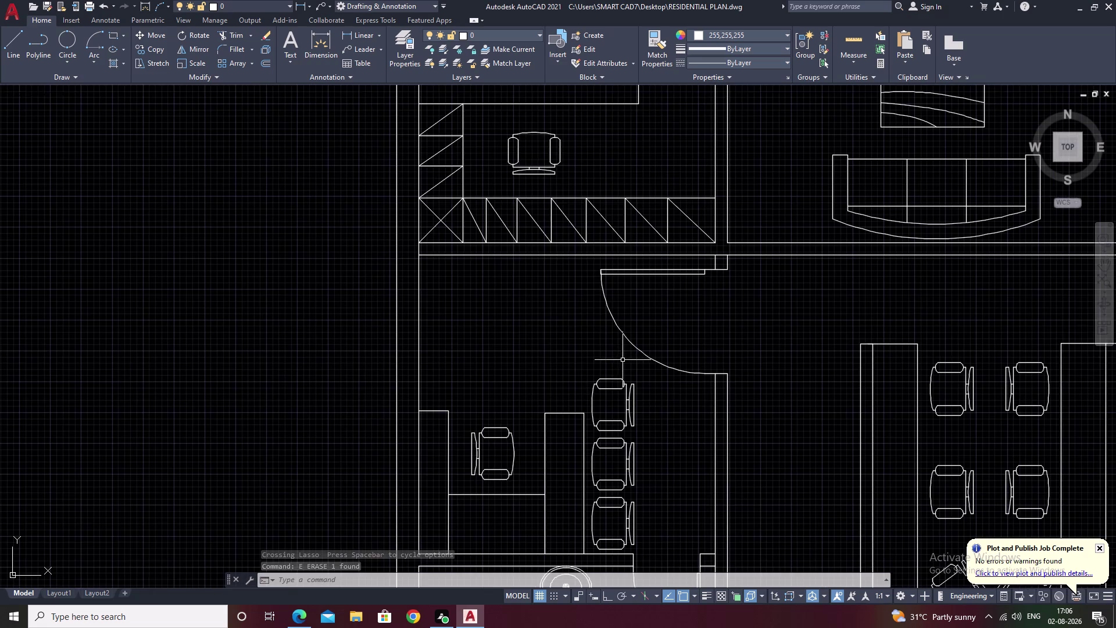
scroll(down, 3)
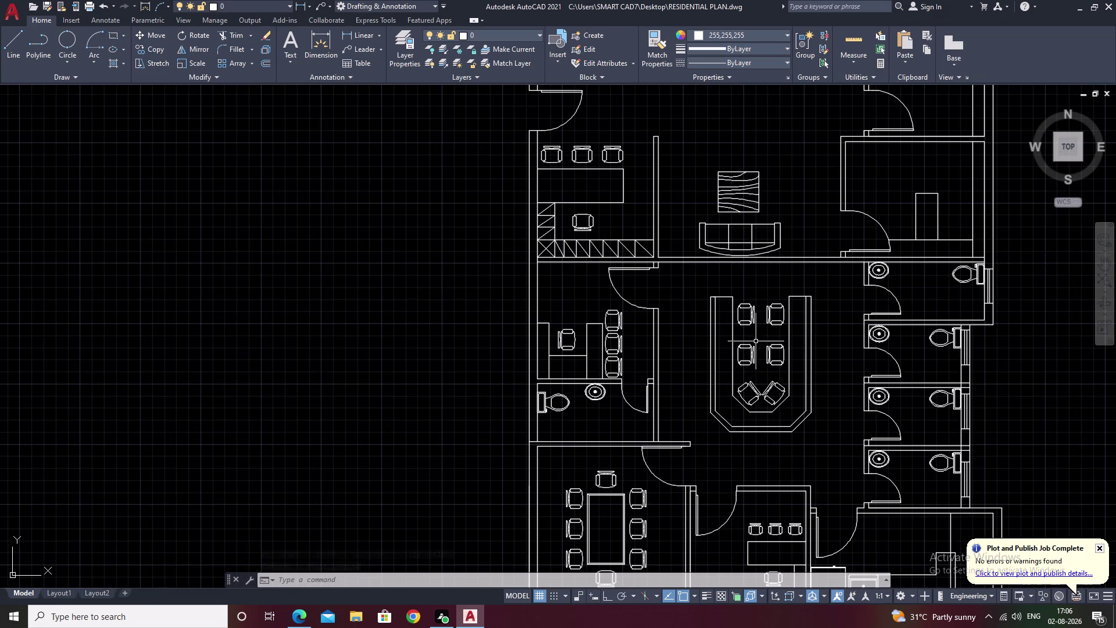
scroll(up, 3)
scroll(up, 3)
drag(774, 278, 756, 274)
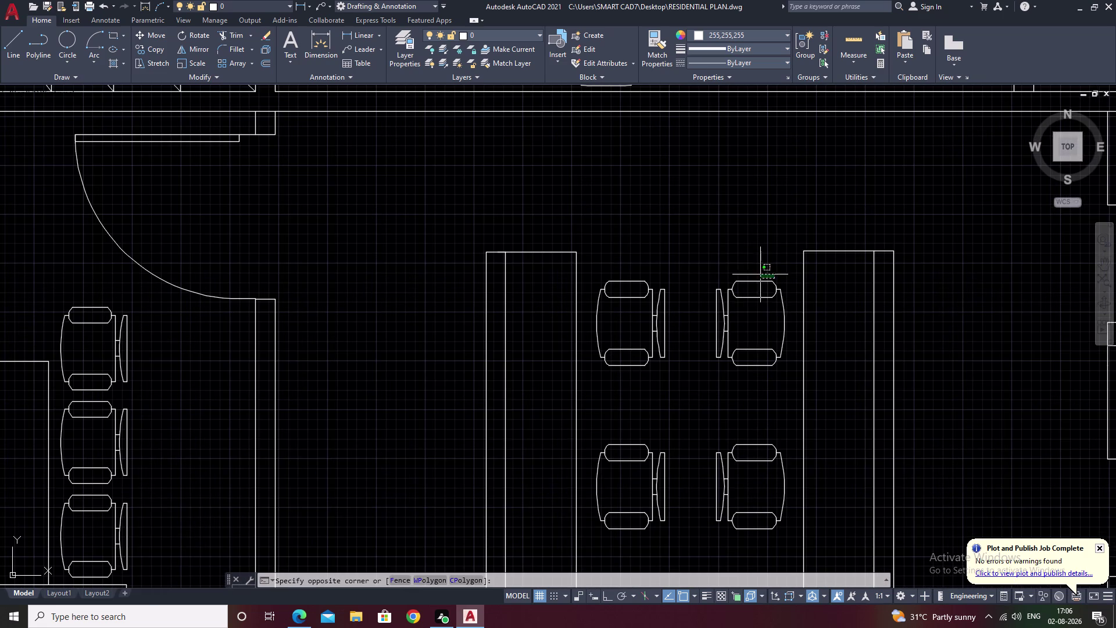
drag(755, 273, 760, 376)
text(ci)
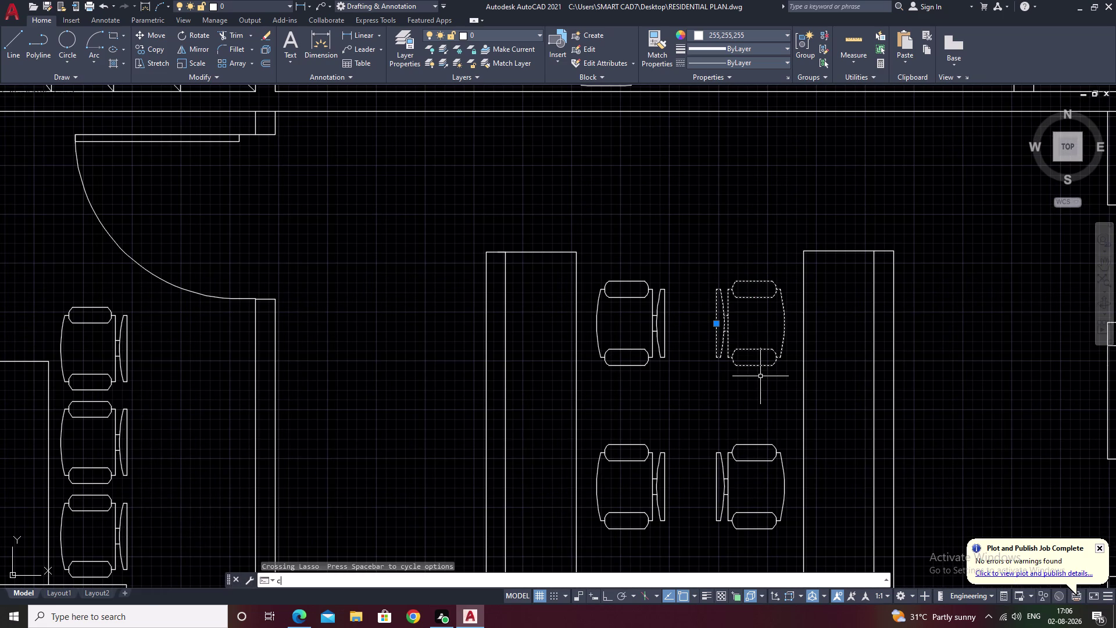
key(BackSpace)
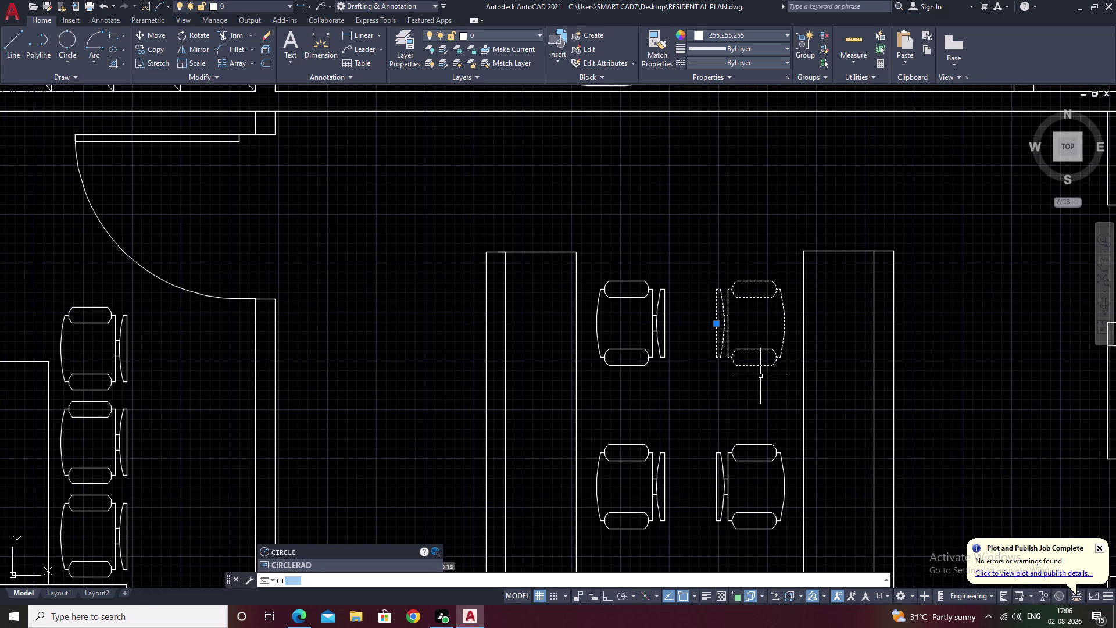
key(BackSpace)
text(o)
key(space)
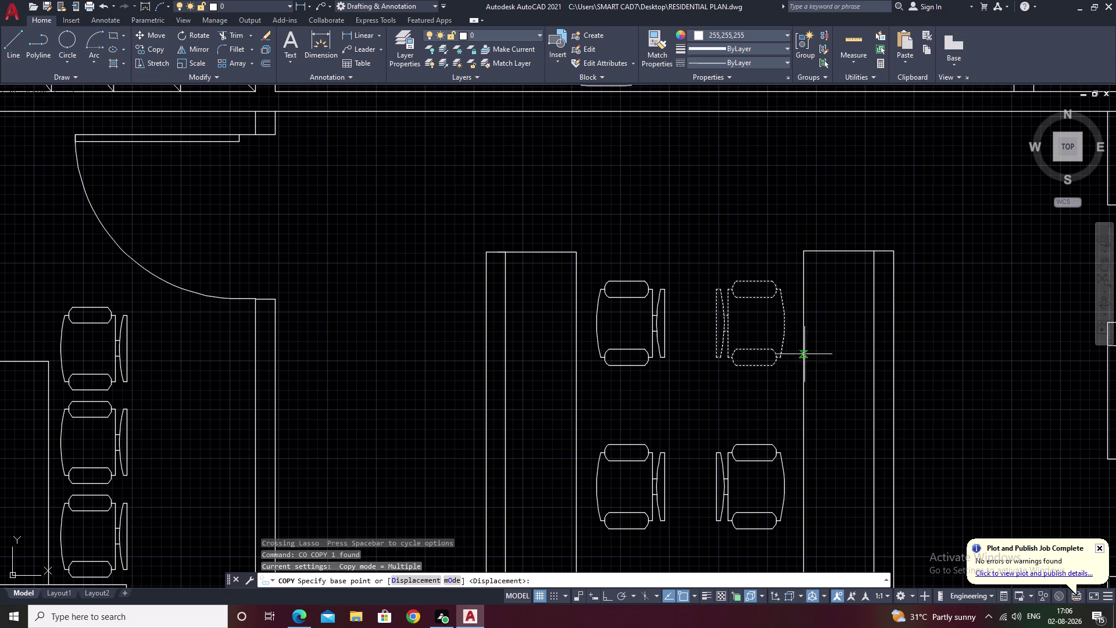
click(762, 333)
Cancel the copy and erase the curved sofa beneath the striped rug.
middle_drag(567, 217, 722, 426)
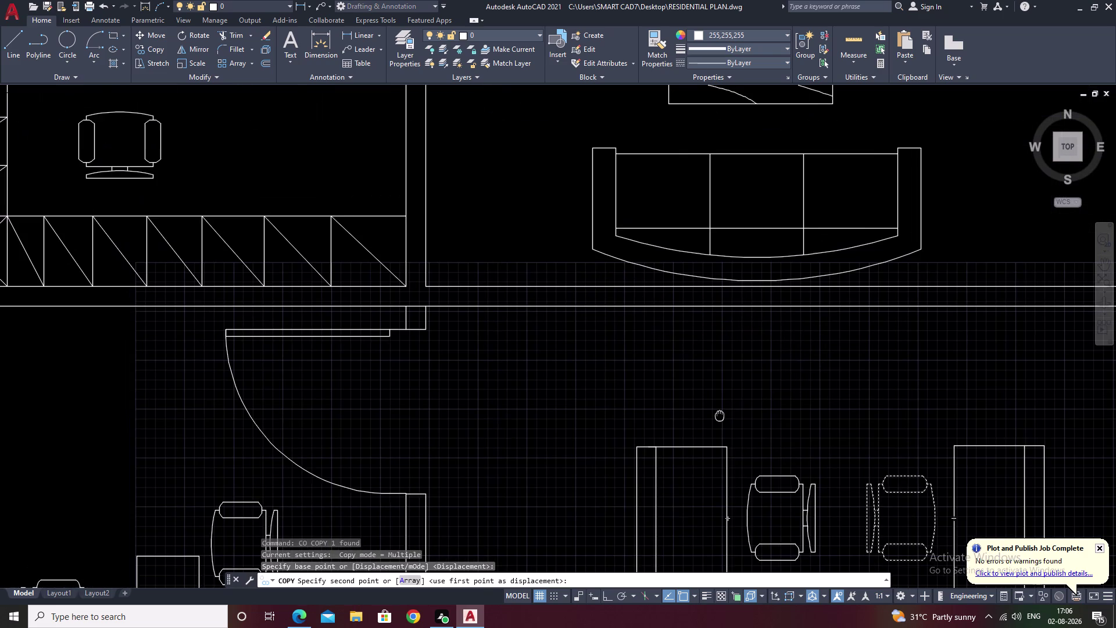
middle_drag(539, 164, 537, 336)
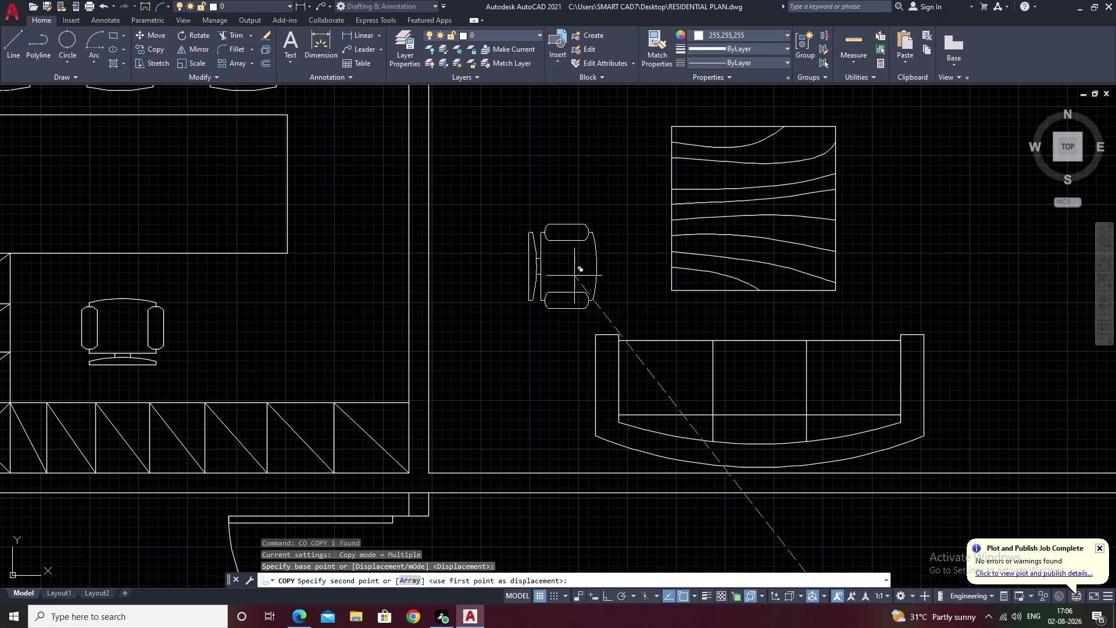
key(Escape)
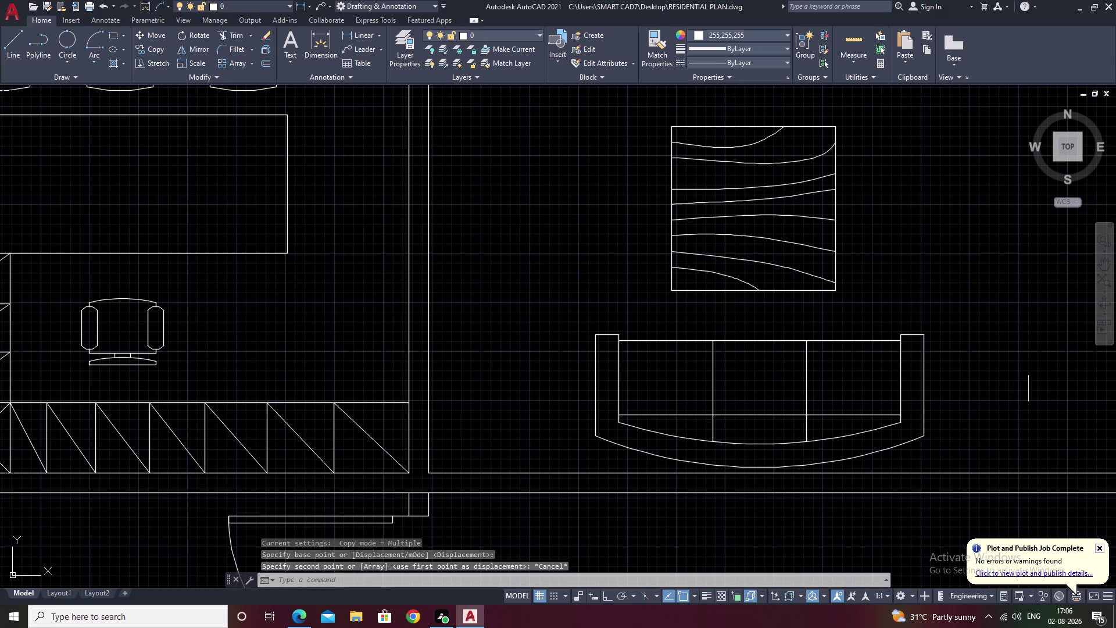
drag(977, 360, 687, 385)
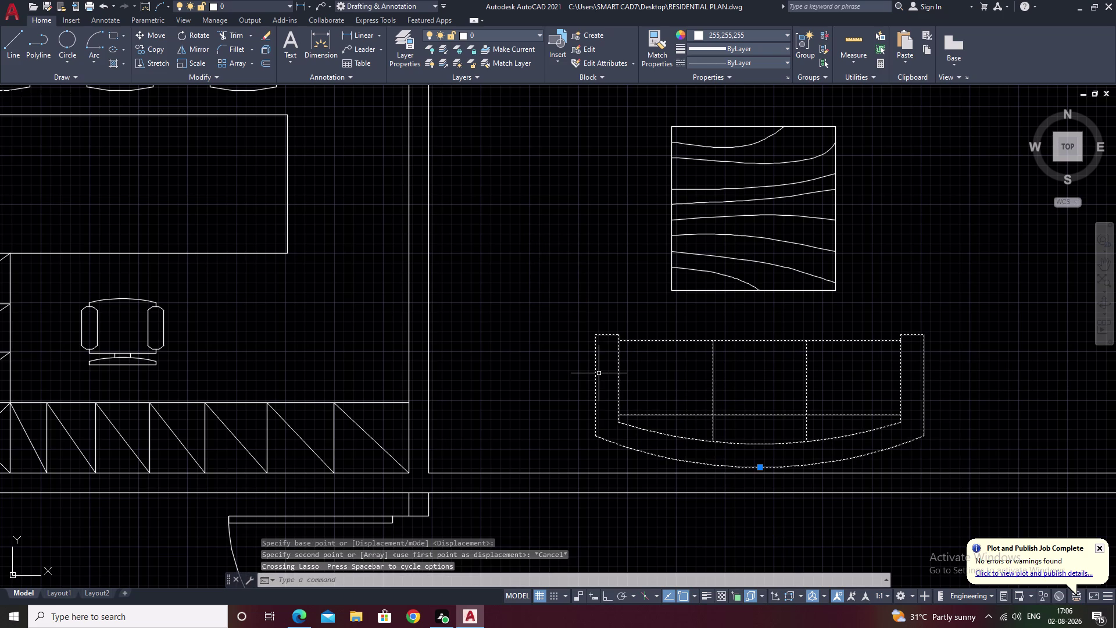
text(e)
key(space)
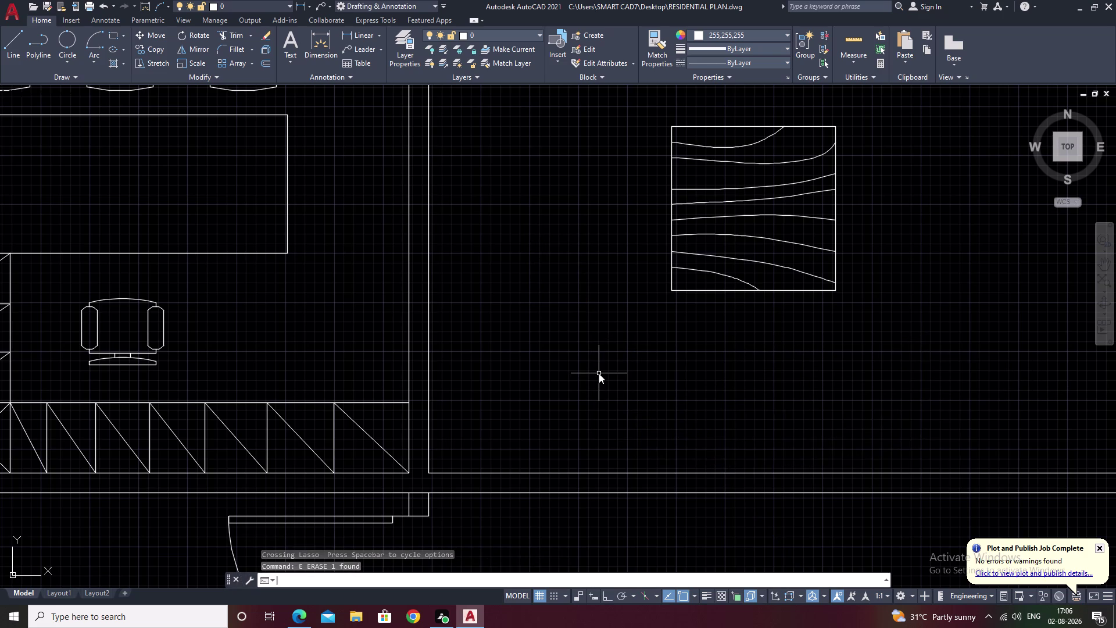
scroll(down, 3)
middle_drag(550, 357, 947, 360)
Draw the sofa outline's top, right and bottom edges with ortho mode on.
middle_drag(363, 286, 704, 304)
key(Escape)
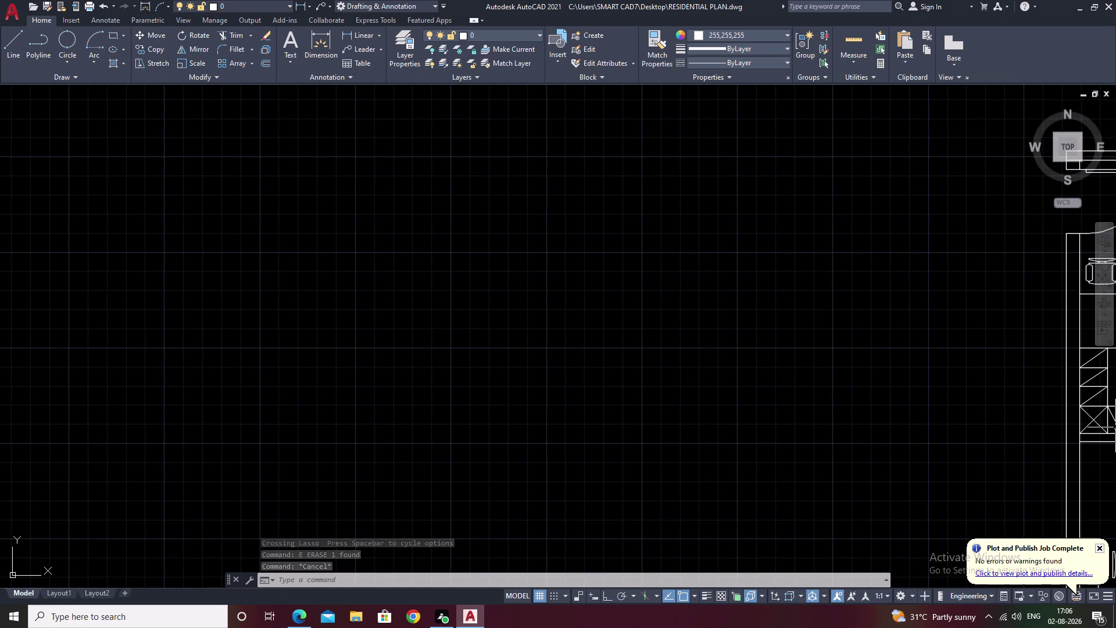
key(l)
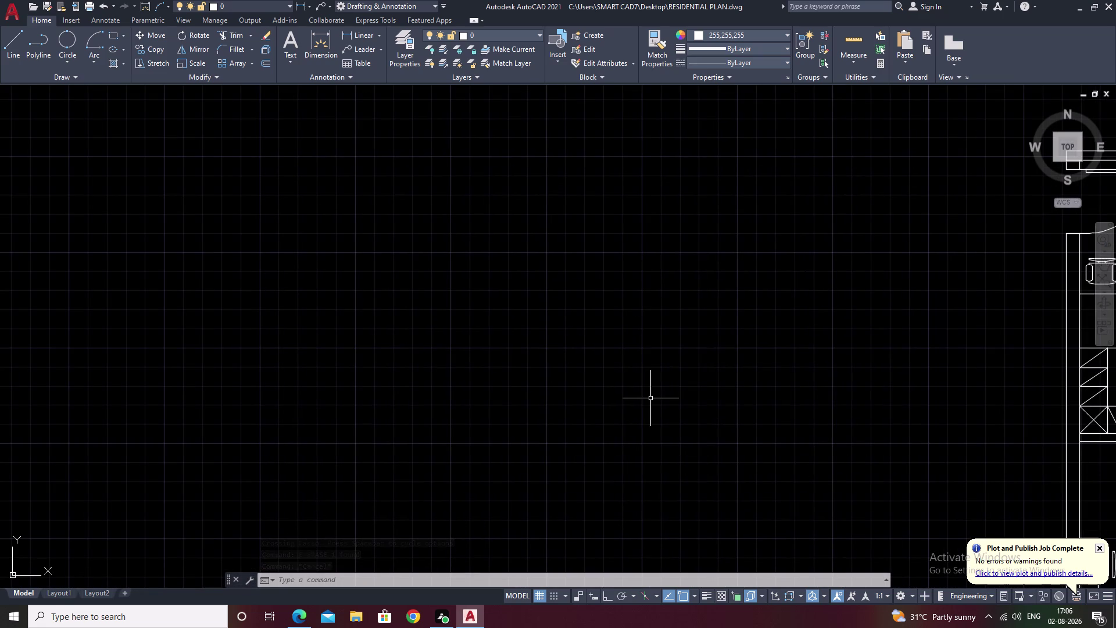
key(space)
click(449, 349)
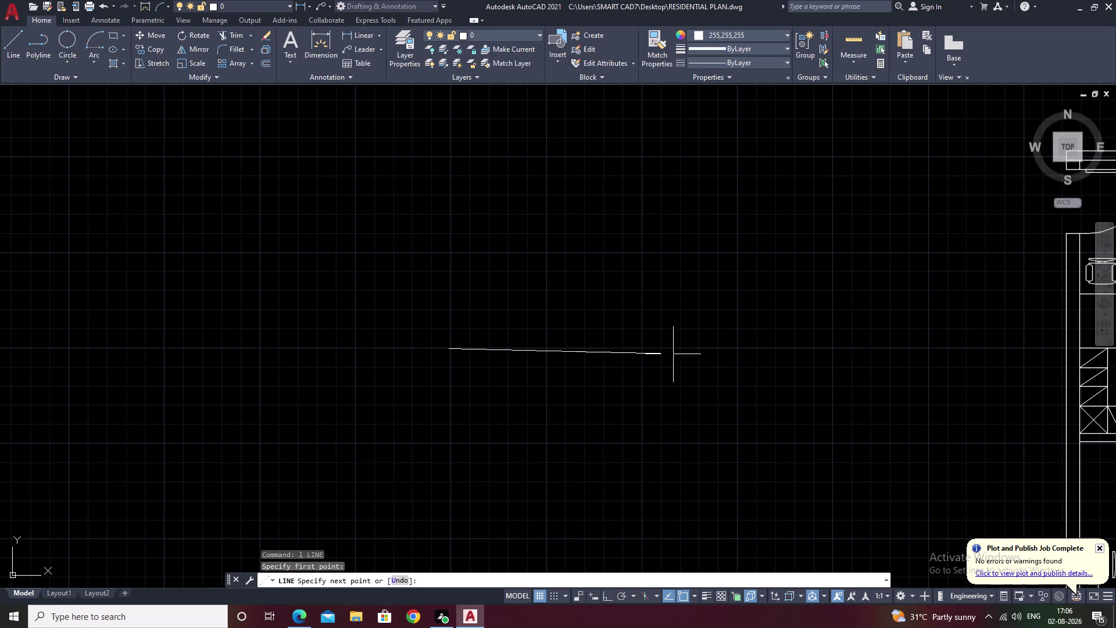
key(F8)
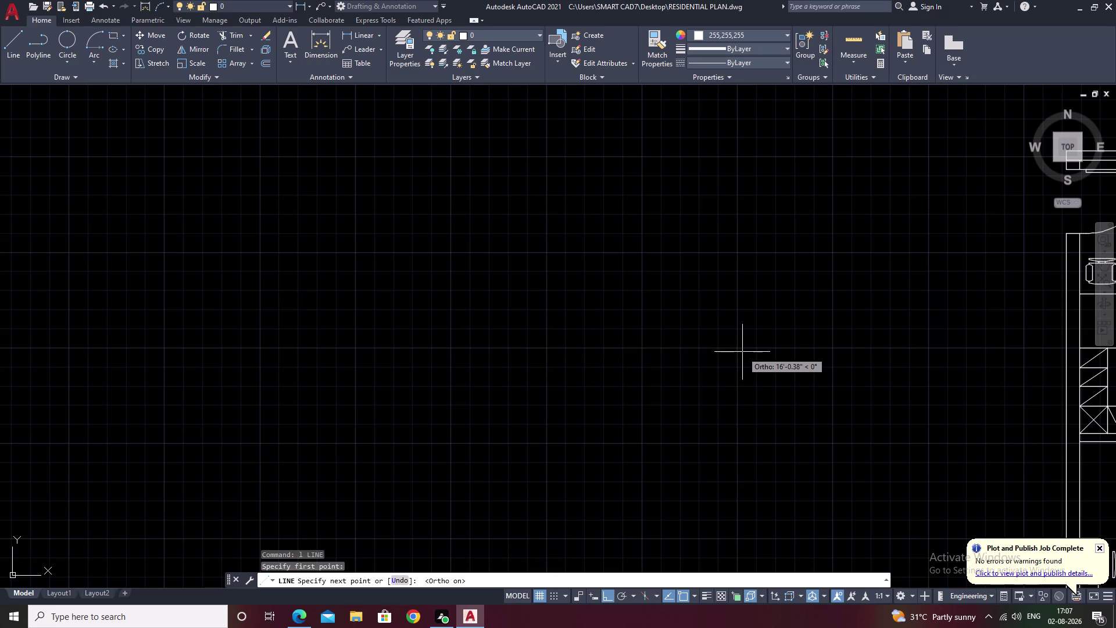
click(739, 352)
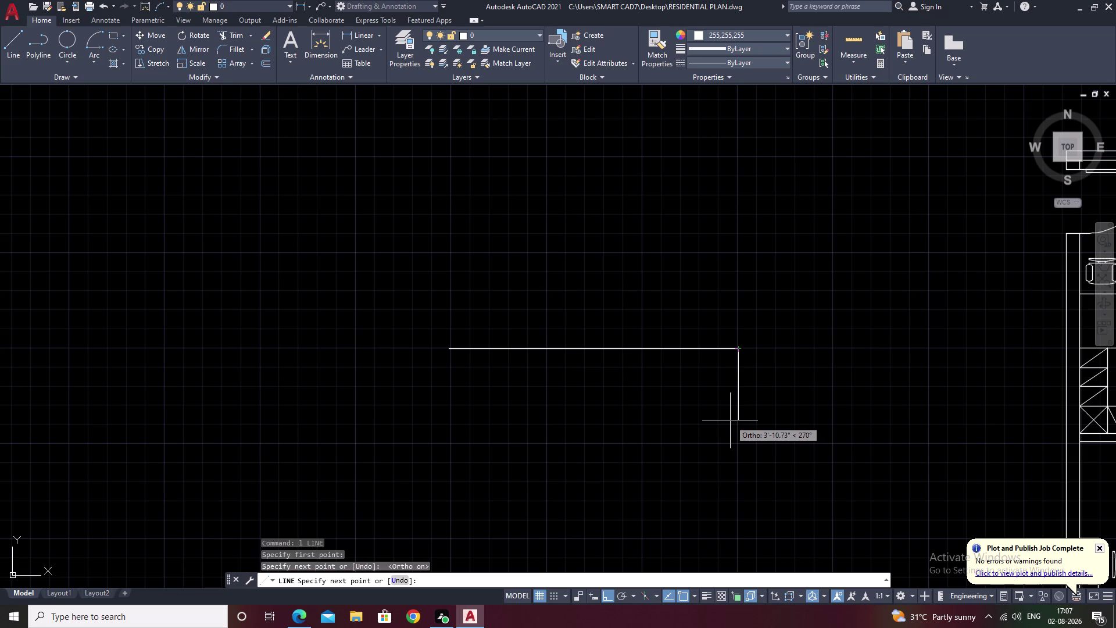
click(738, 445)
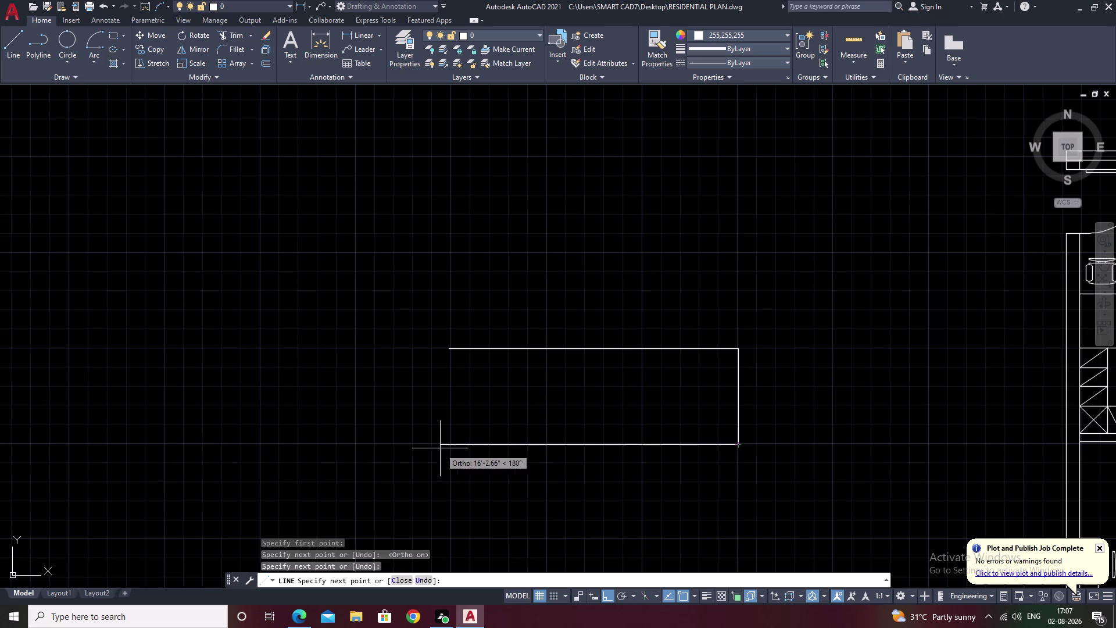
click(407, 448)
key(Escape)
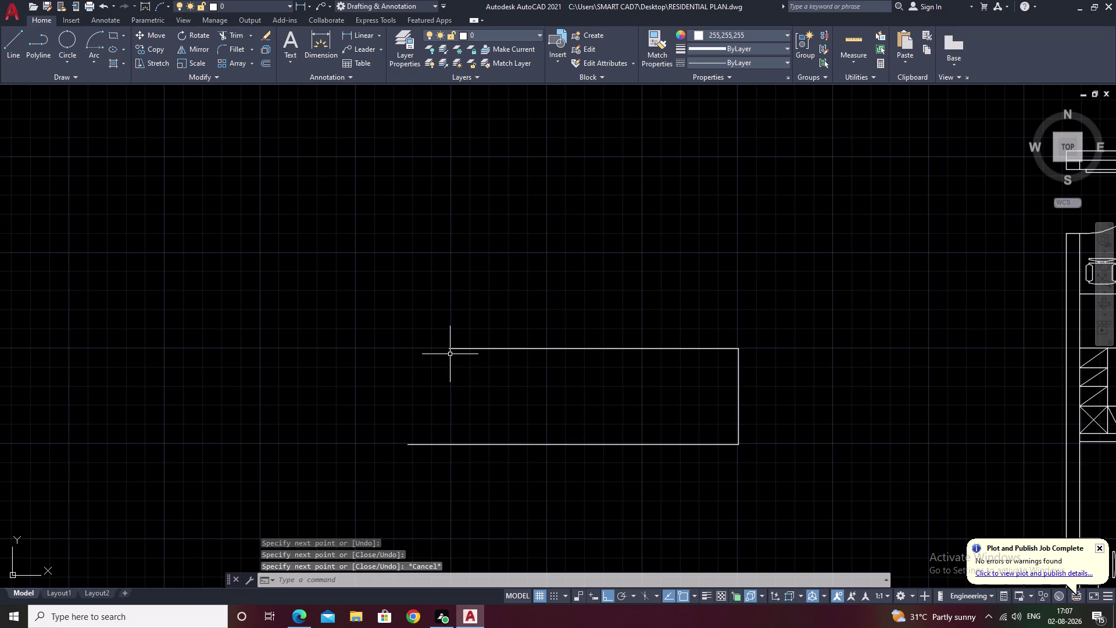
Draw the sofa's left edge from the top-left corner down past the bottom.
text(l)
key(space)
click(449, 349)
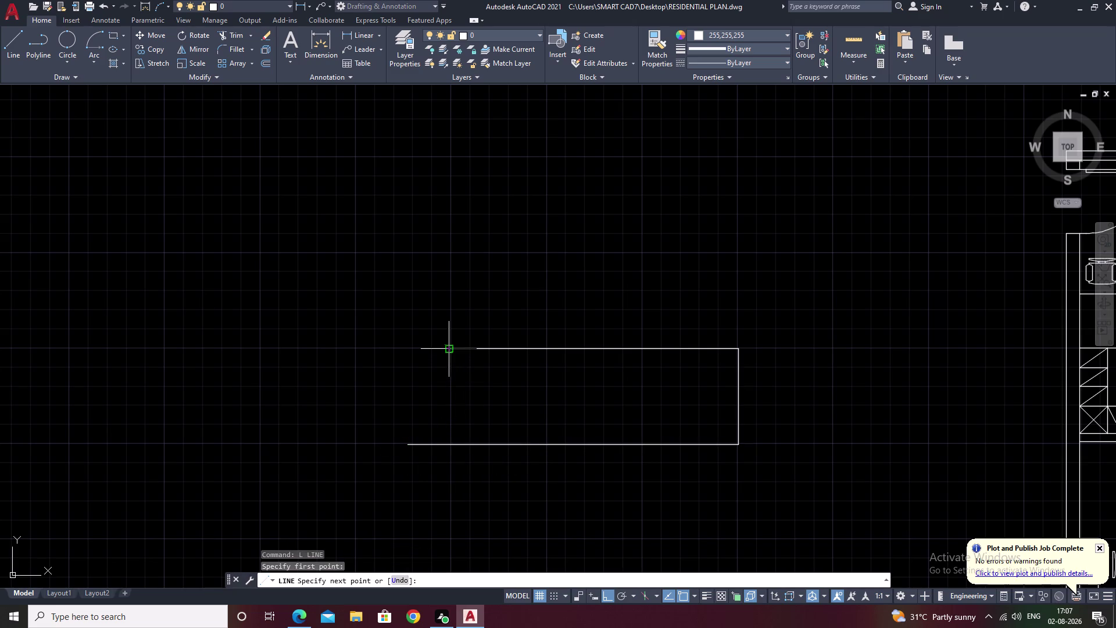
click(448, 527)
key(Escape)
Trim the overshooting line ends at the corners and erase the bottom edge.
text(t)
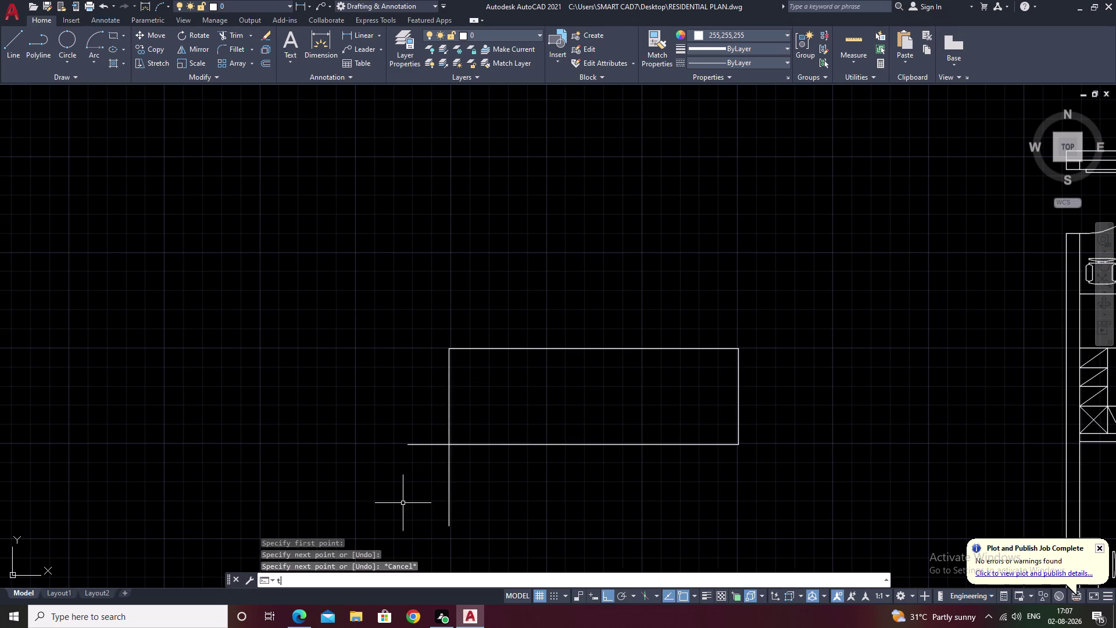
text(r)
key(space)
drag(404, 405, 483, 490)
scroll(down, 3)
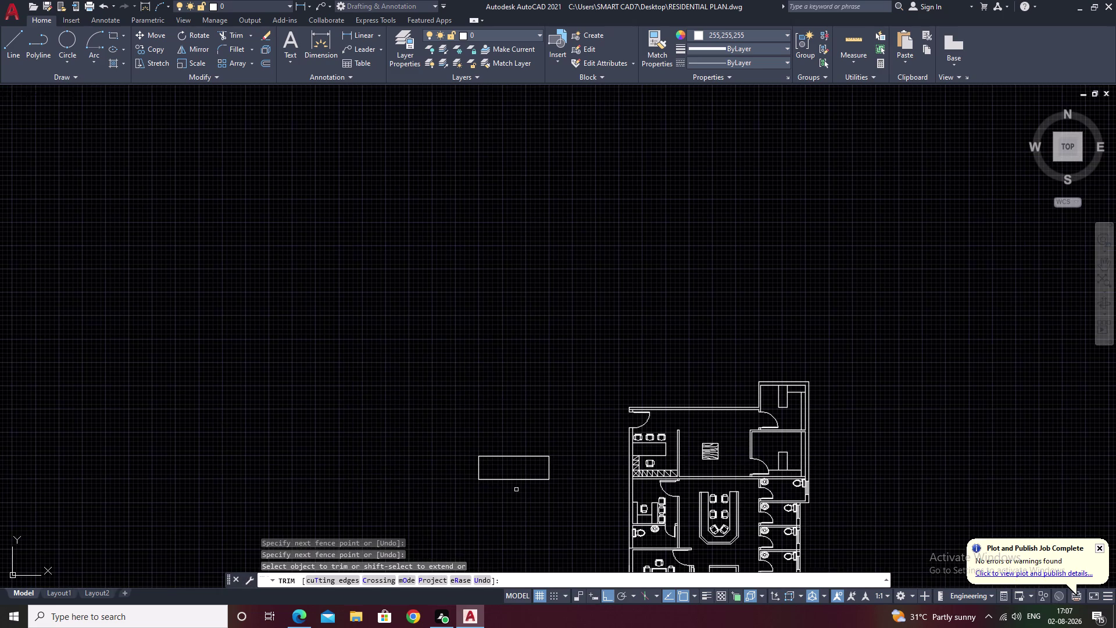
key(Escape)
scroll(up, 3)
middle_drag(557, 494, 558, 456)
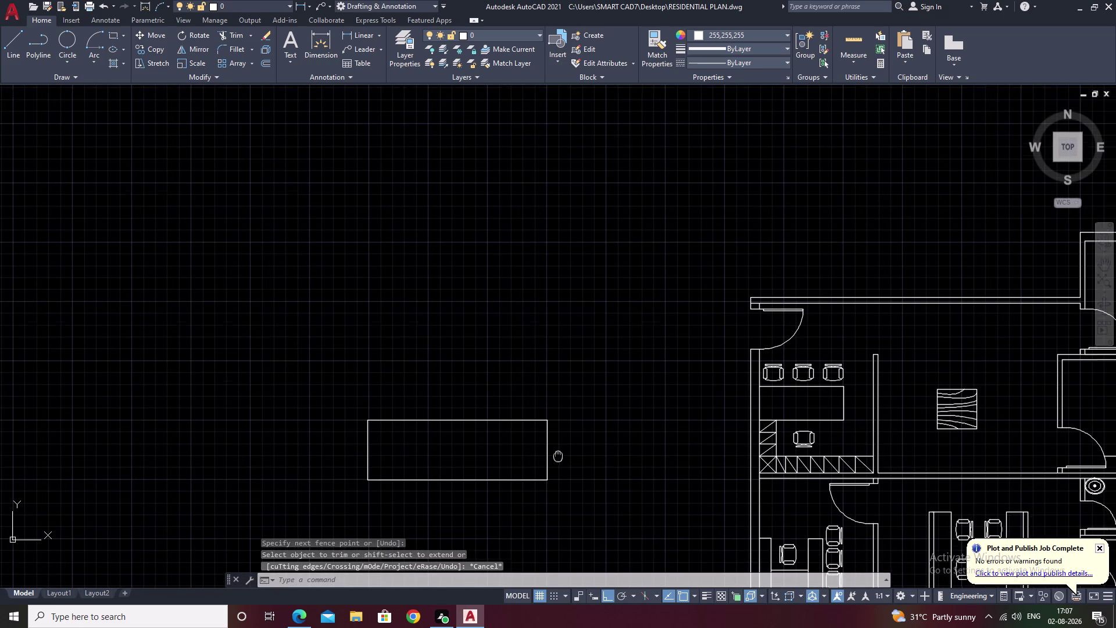
middle_drag(559, 455, 558, 454)
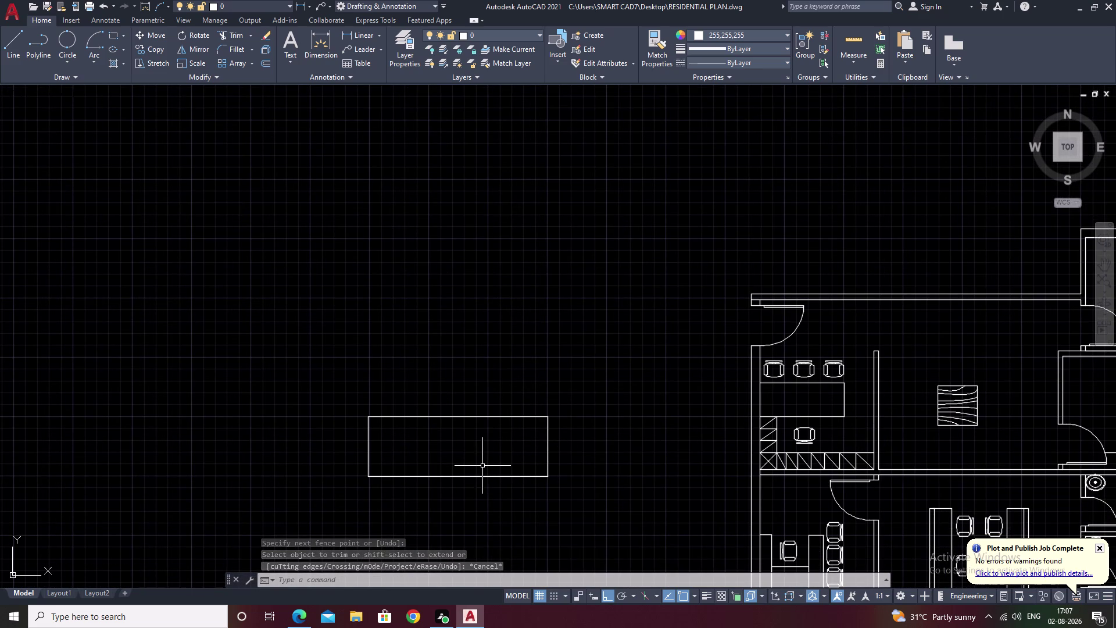
drag(470, 467, 428, 501)
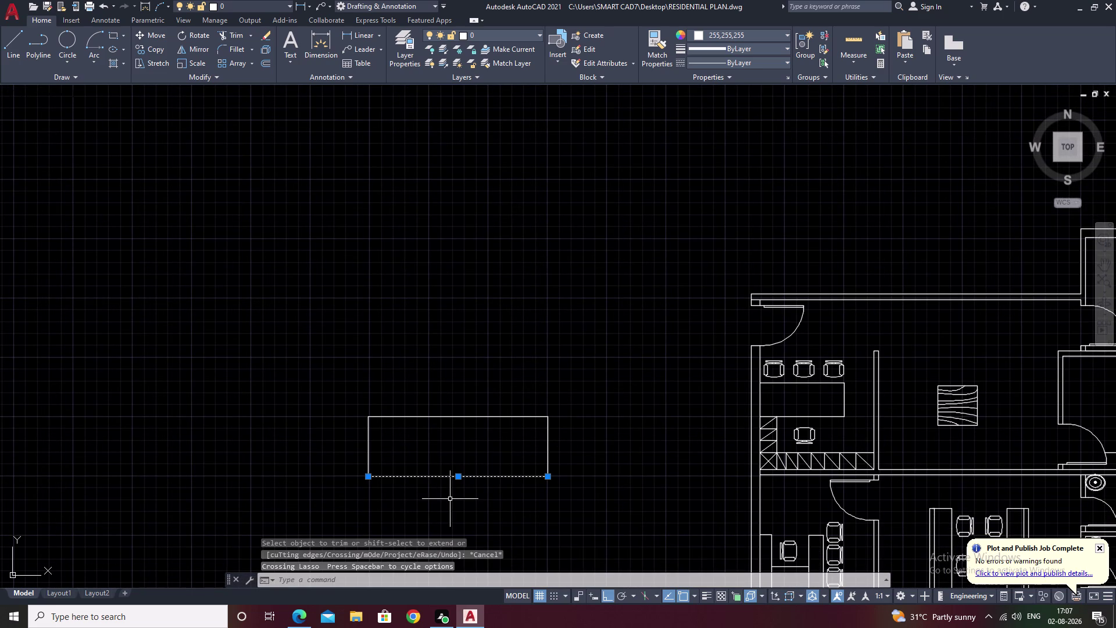
text(e)
key(space)
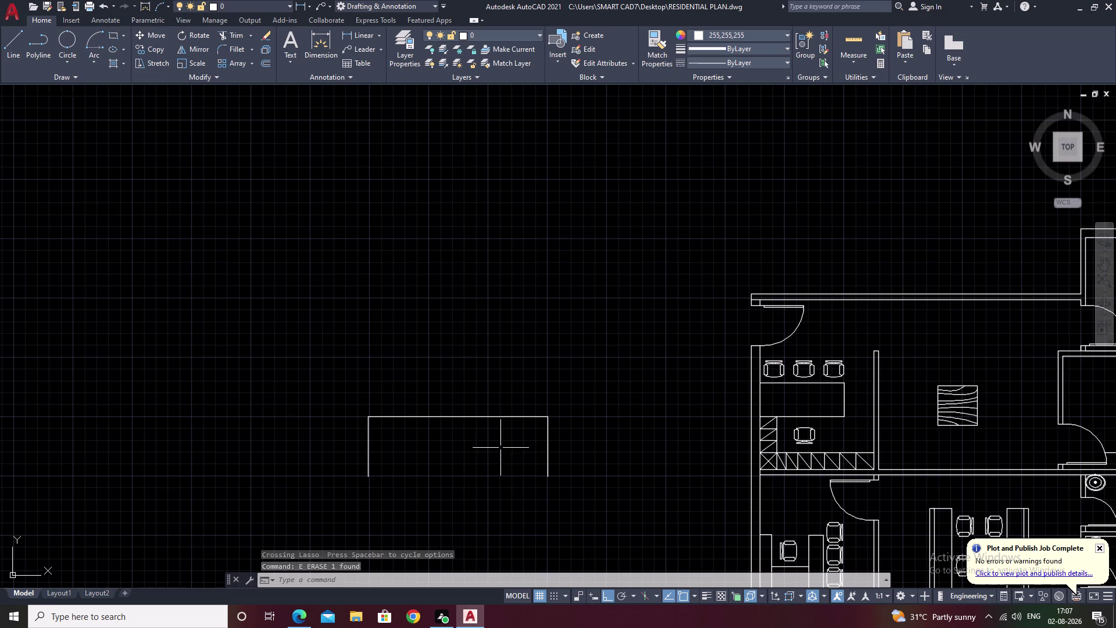
Start OFFSET with a one-foot distance after abandoning a first try at 2.
text(o)
key(space)
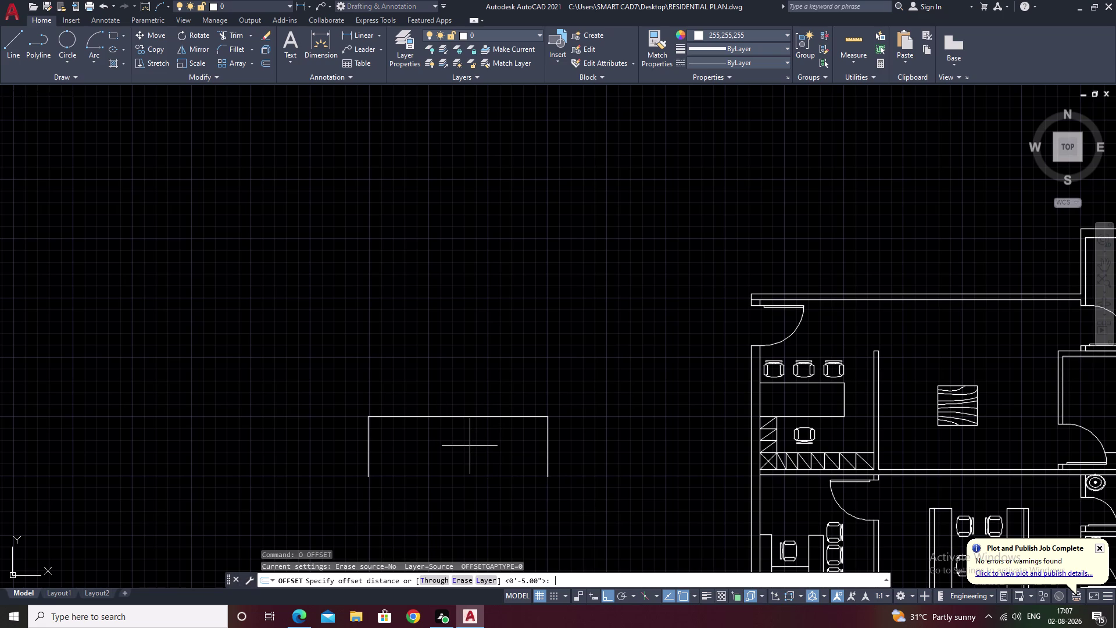
key(2)
key(space)
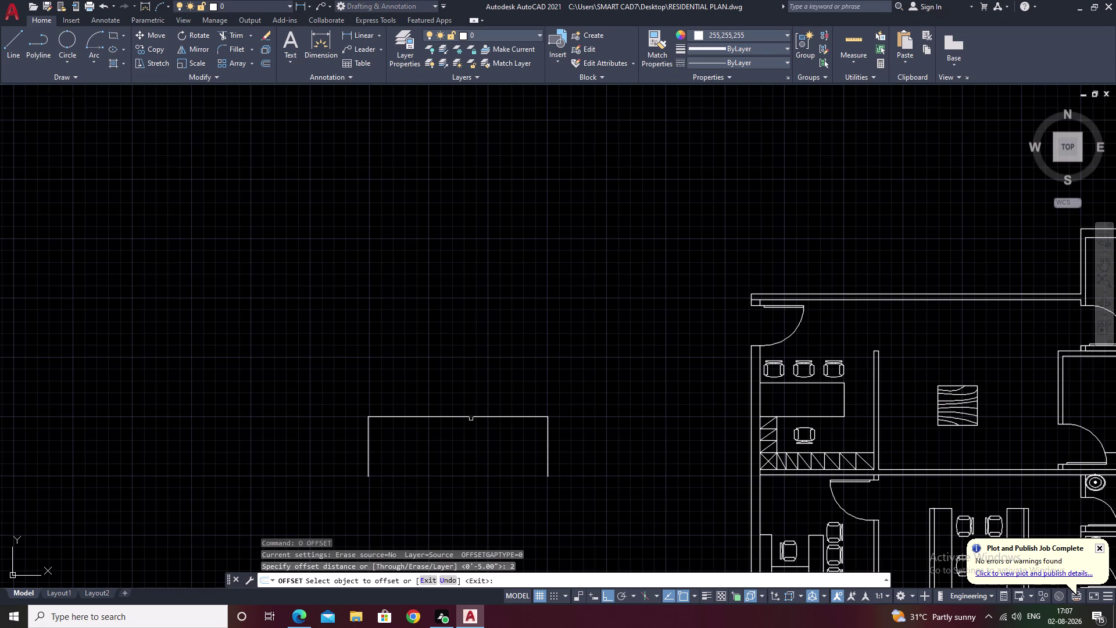
click(471, 418)
key(Escape)
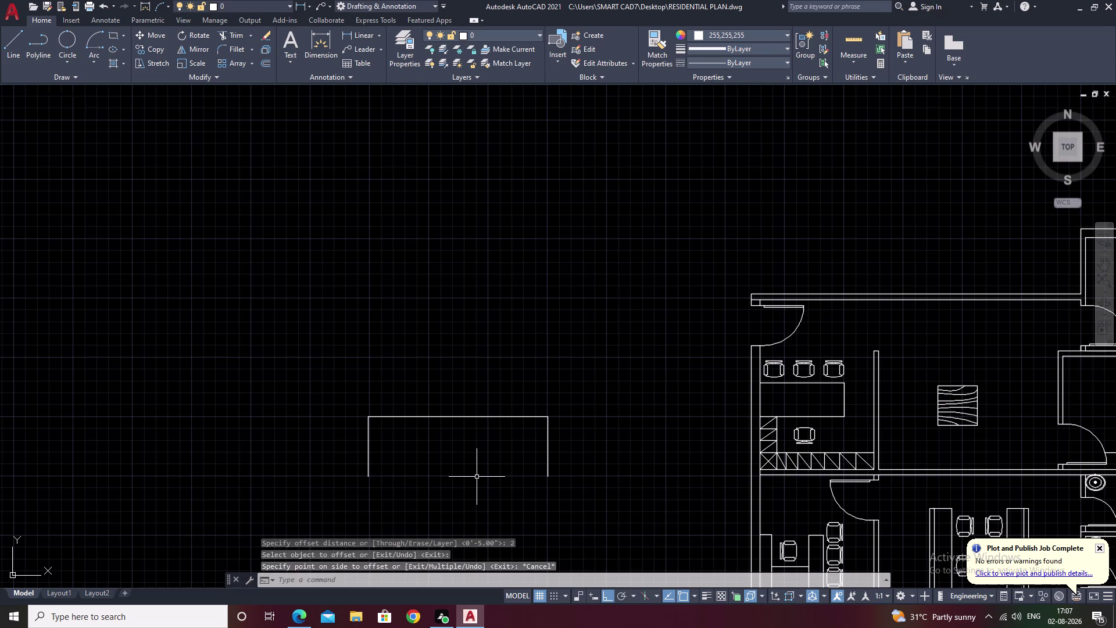
text(1')
key(Escape)
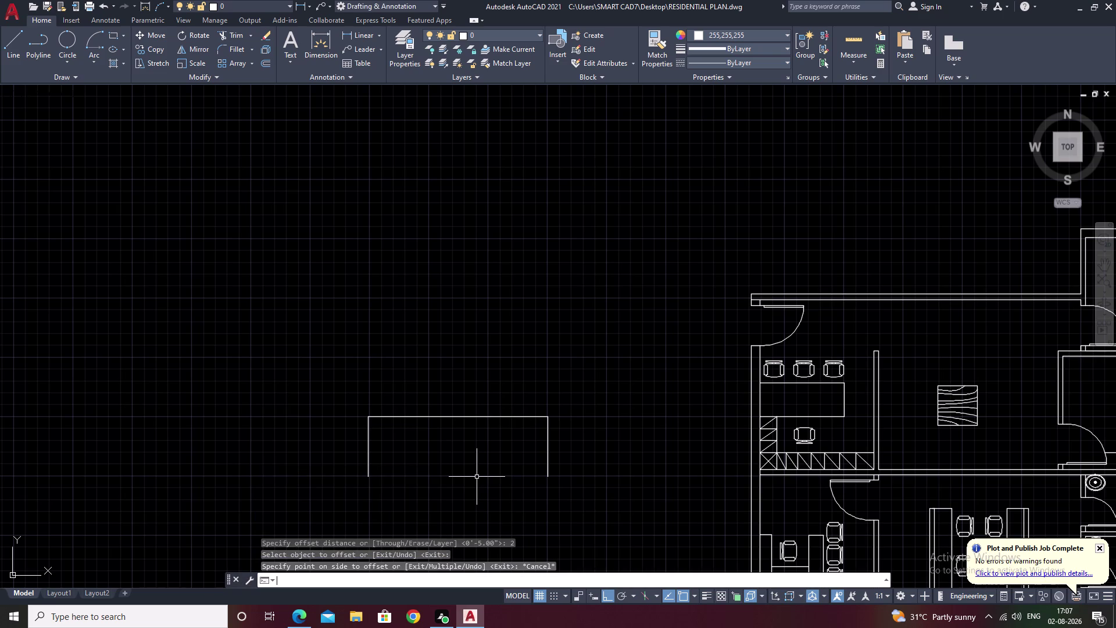
text(o)
key(space)
text(1')
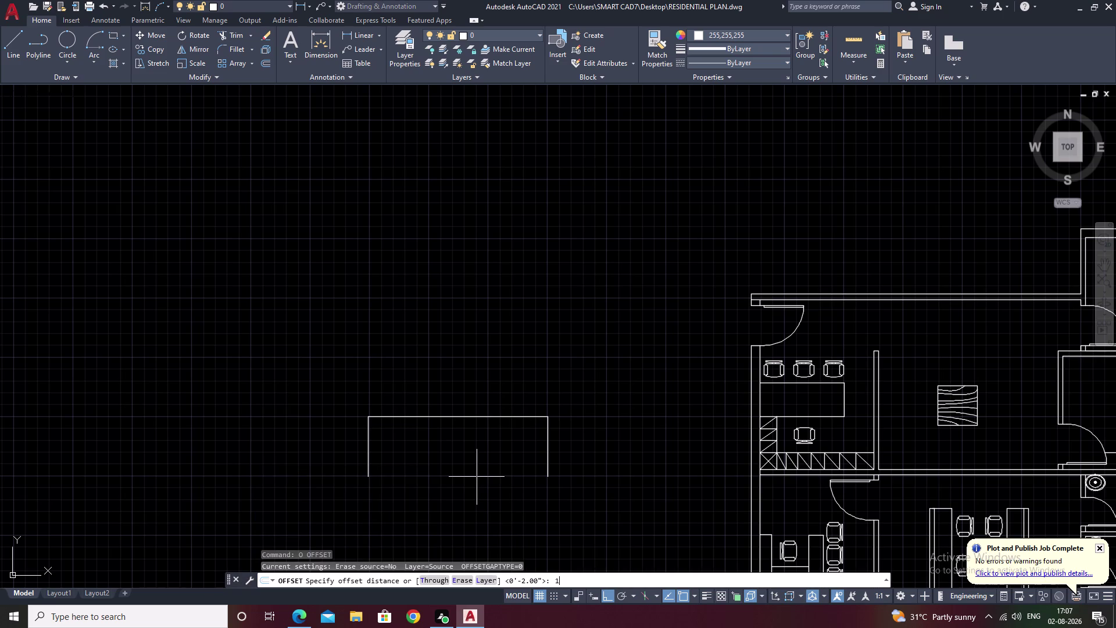
key(space)
Offset the top, right and left sofa edges 1' inward for the back and arms.
click(481, 417)
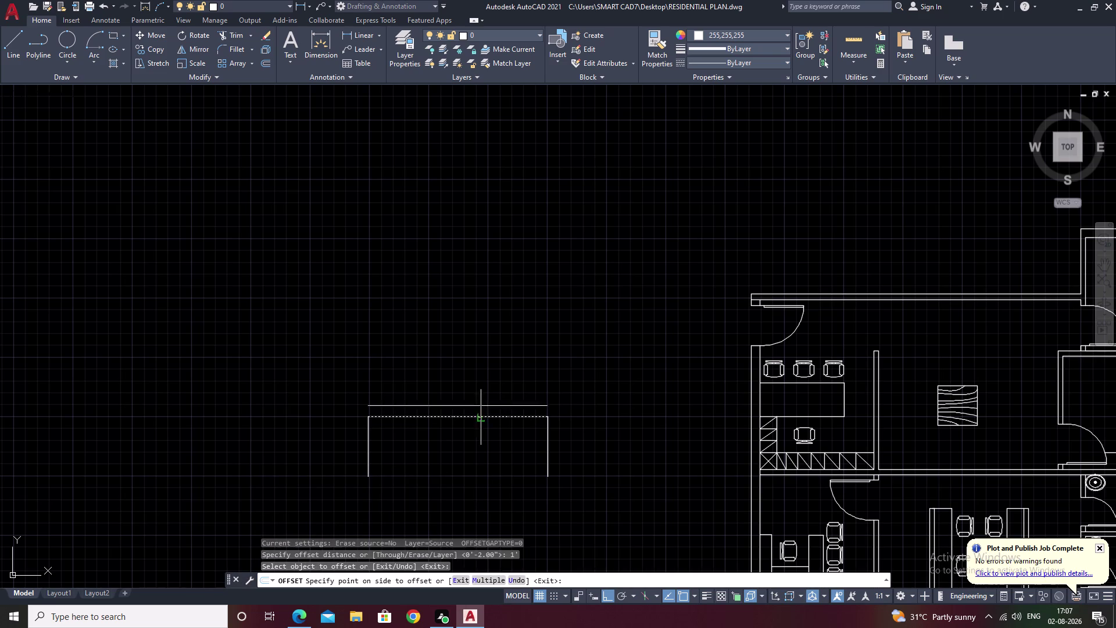
click(495, 485)
click(548, 443)
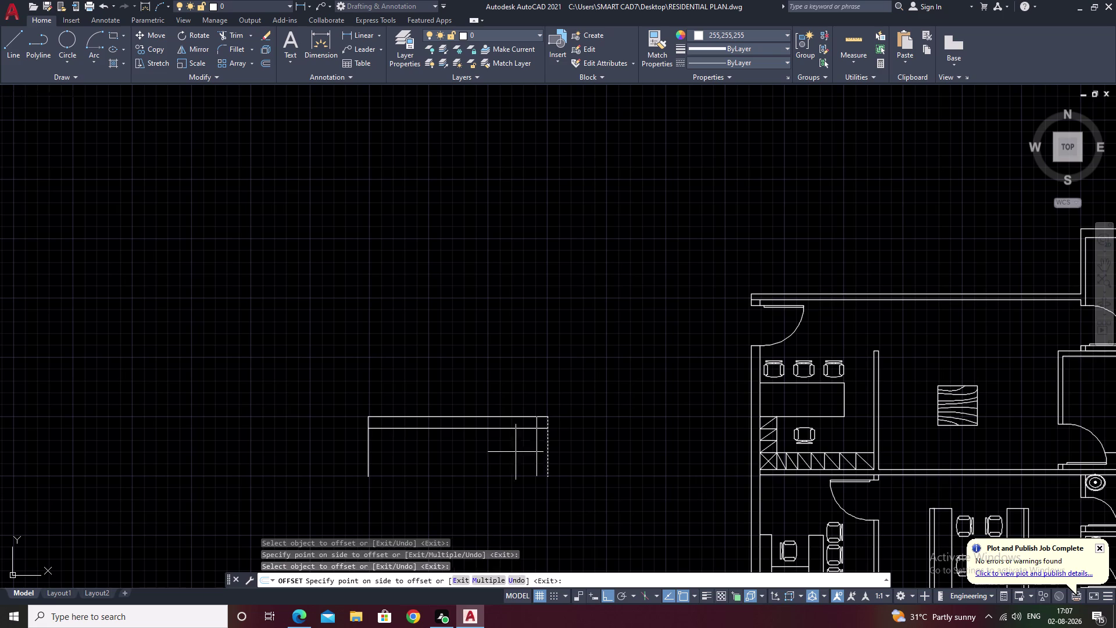
click(516, 452)
click(367, 454)
click(429, 461)
scroll(down, 3)
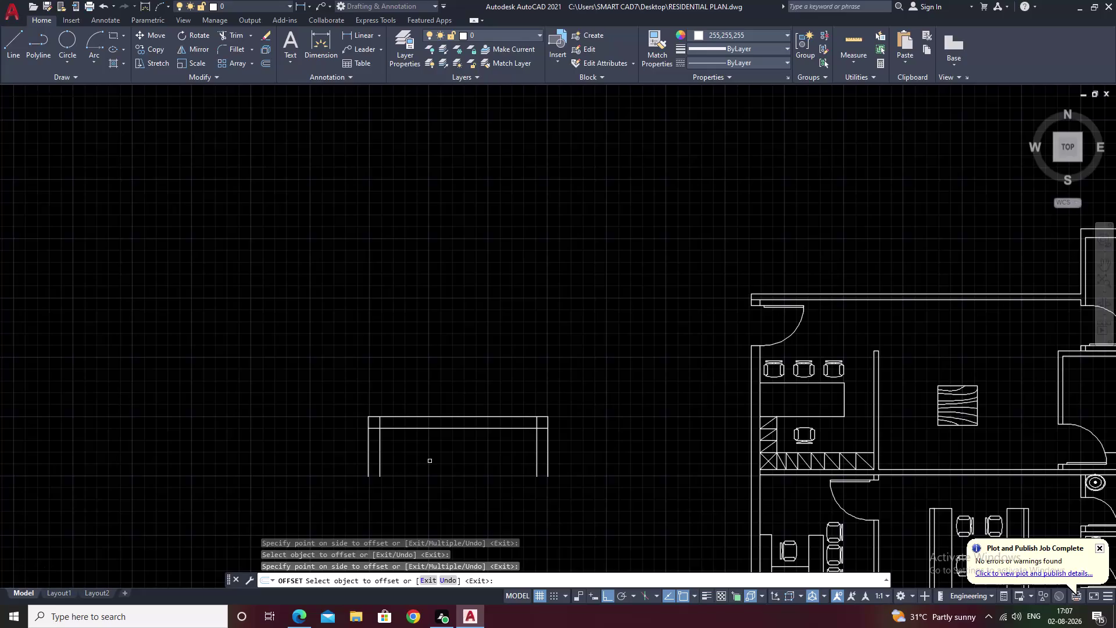
key(Escape)
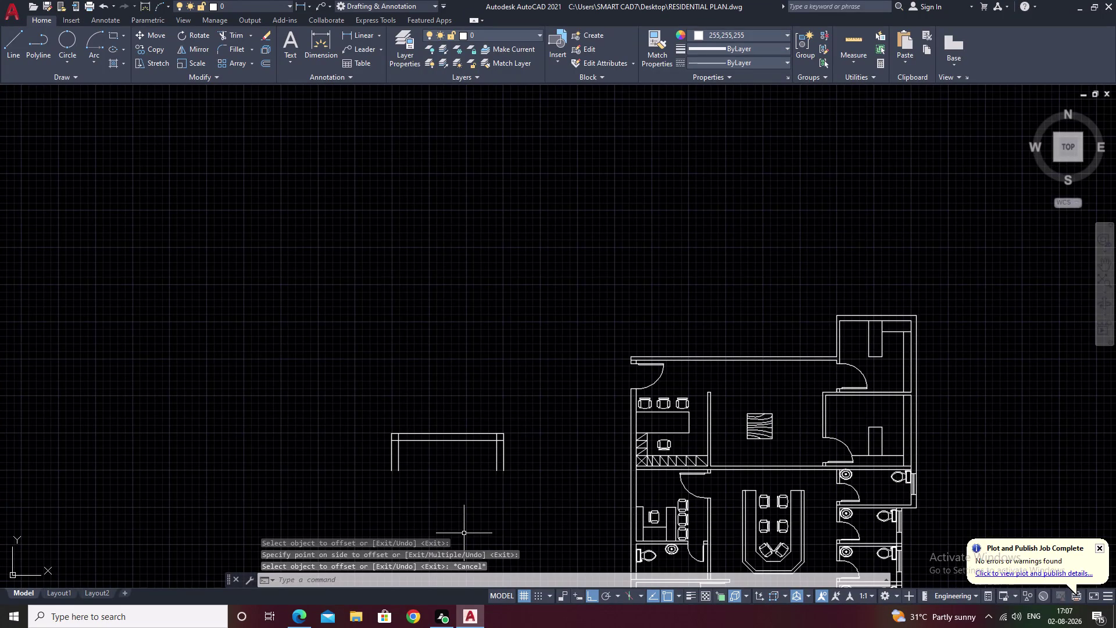
scroll(up, 3)
key(Escape)
text(t)
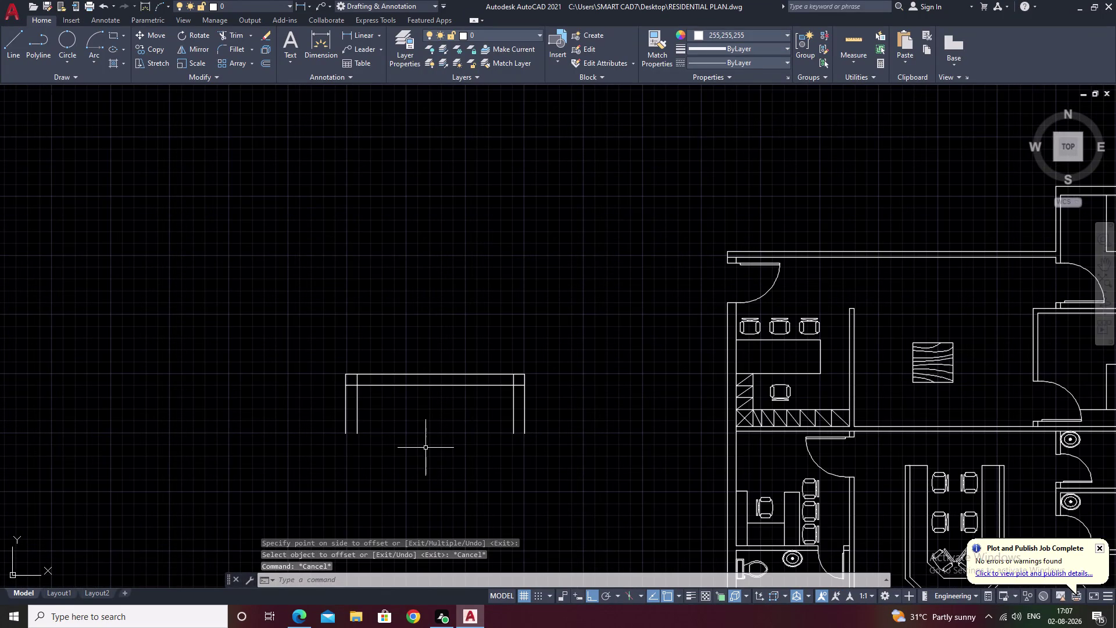
text(r)
key(space)
Trim the crossing line ends at the left and right corners where arms meet the back.
scroll(up, 3)
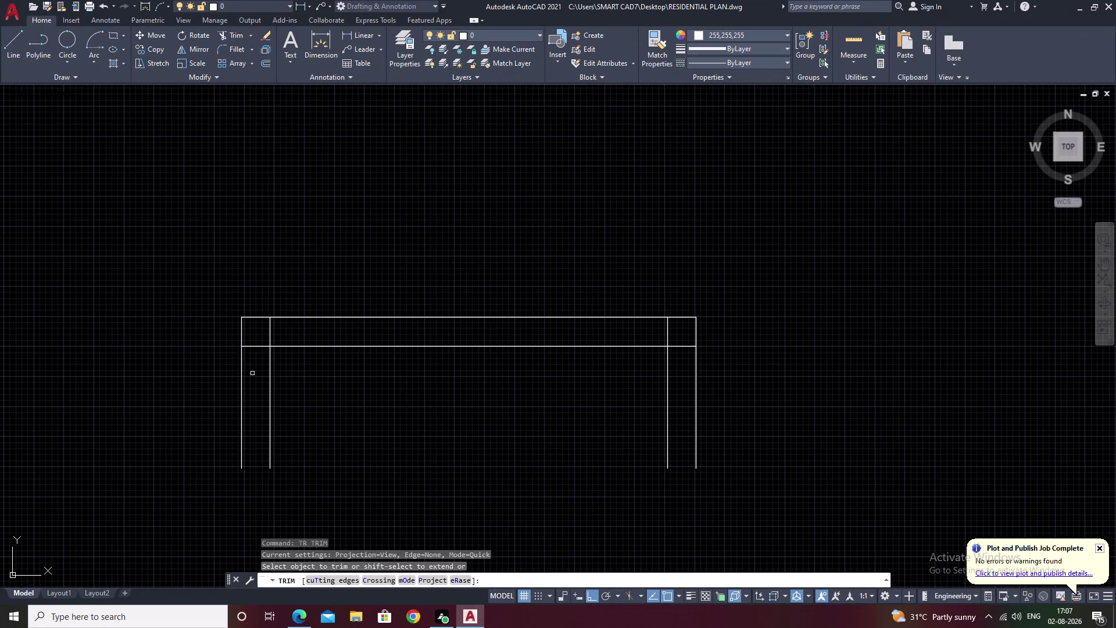
drag(253, 373, 262, 341)
drag(262, 342, 299, 334)
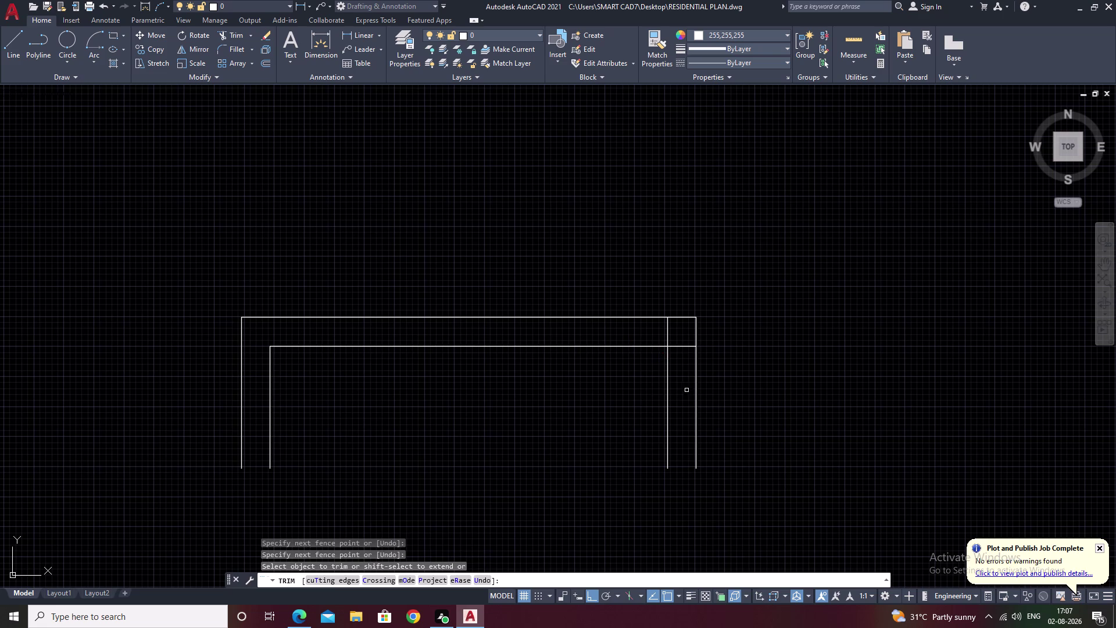
drag(679, 387, 647, 334)
key(Escape)
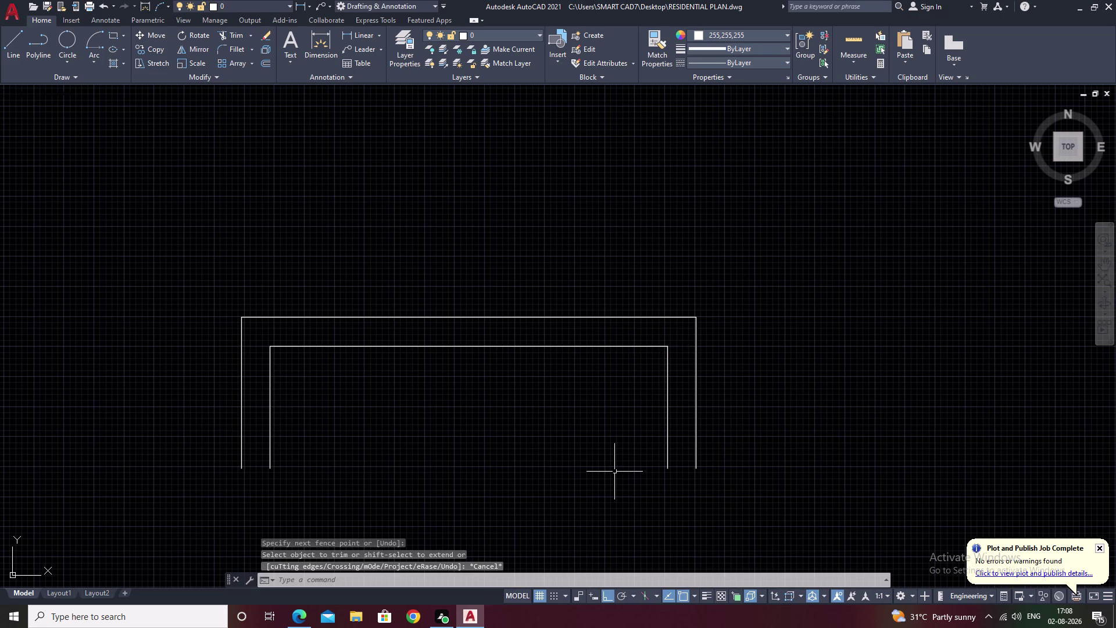
Draw a line across the bottom to close the sofa's front edge.
text(l)
key(space)
drag(240, 466, 272, 469)
click(694, 469)
key(Escape)
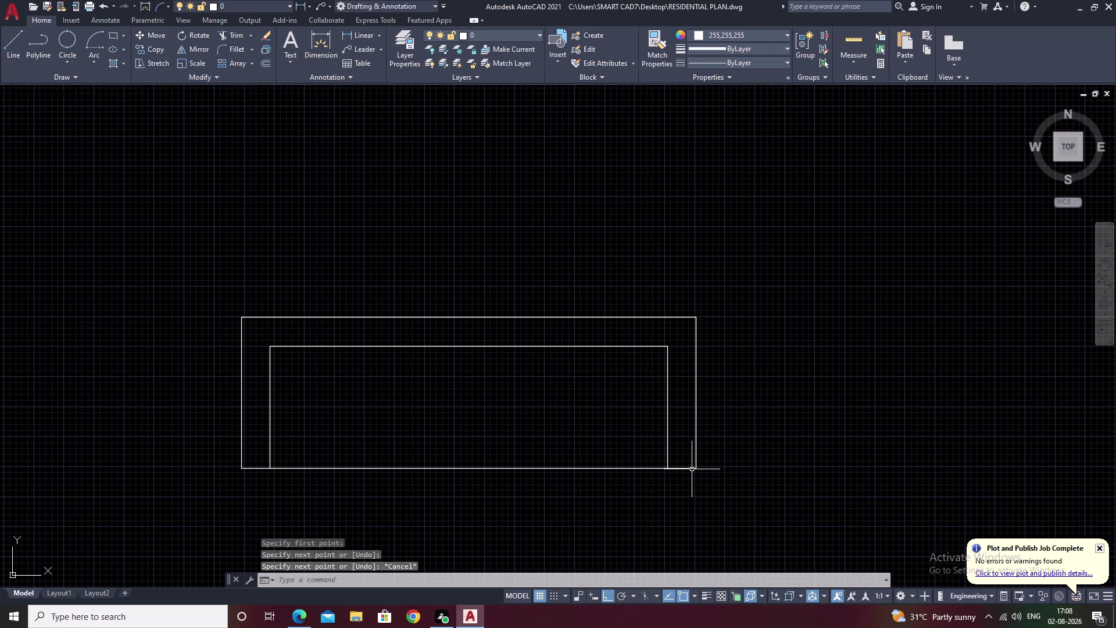
text(o)
key(space)
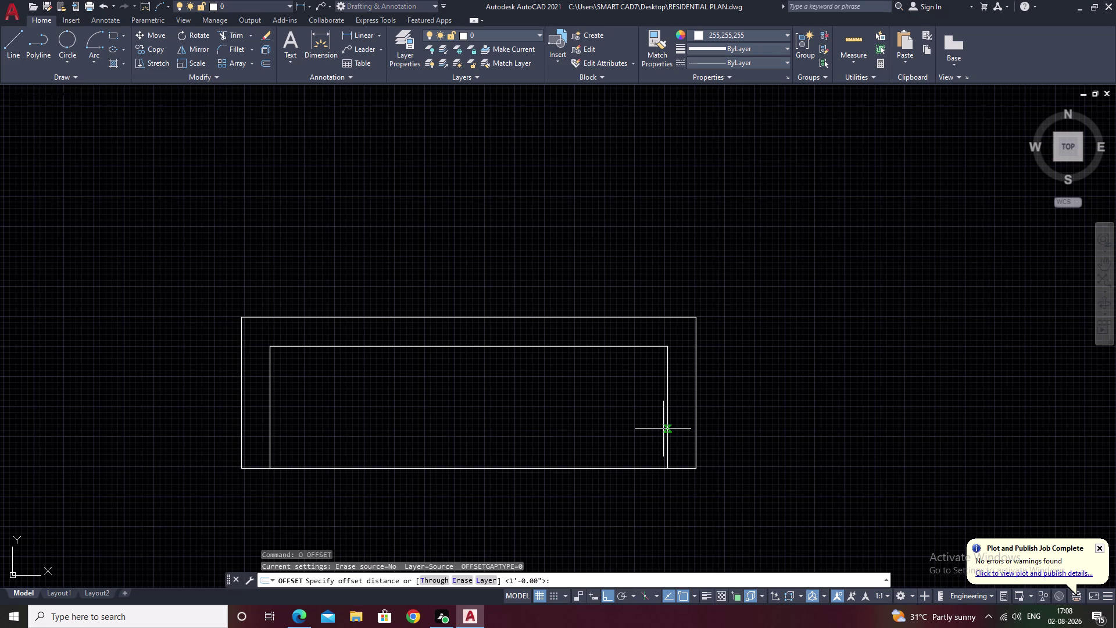
key(2)
key(BackSpace)
text(1)
text(')
key(space)
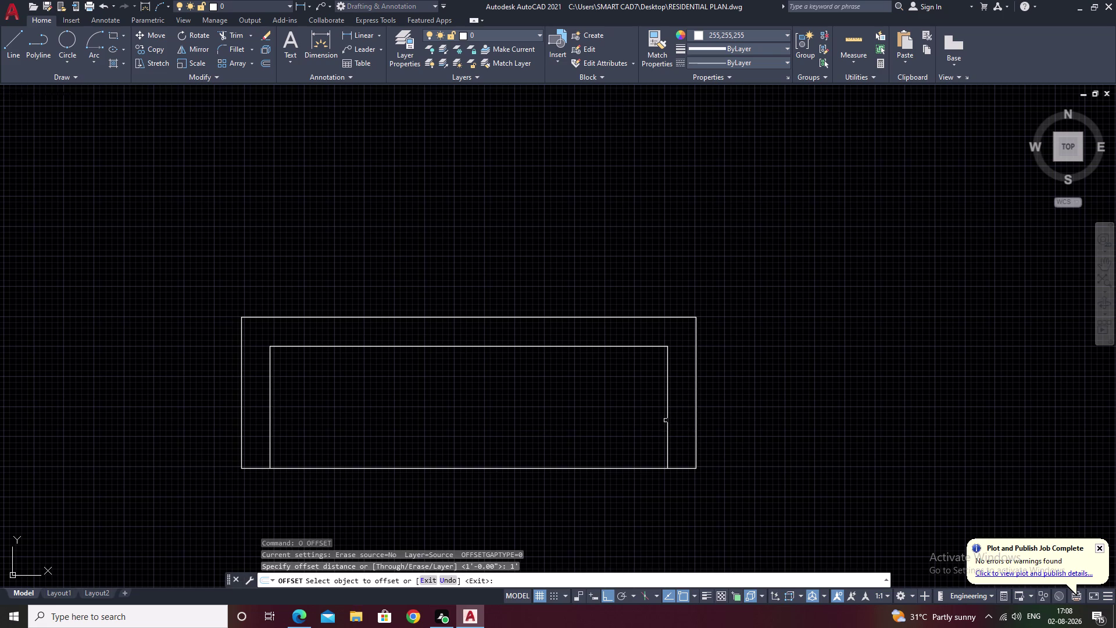
click(666, 421)
key(Escape)
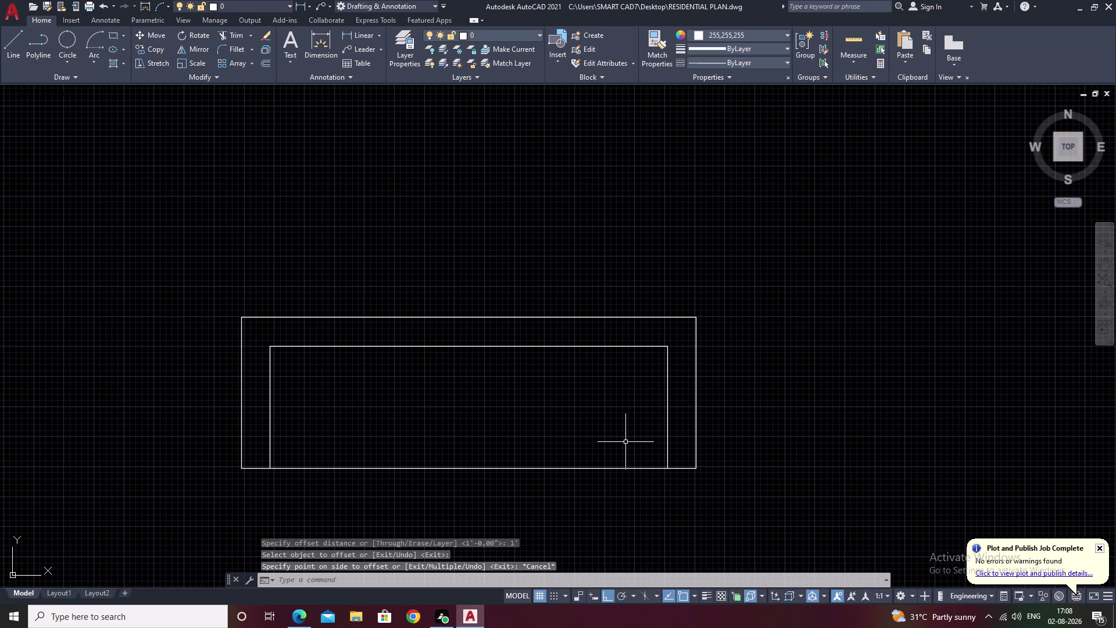
text(o)
key(space)
text(2)
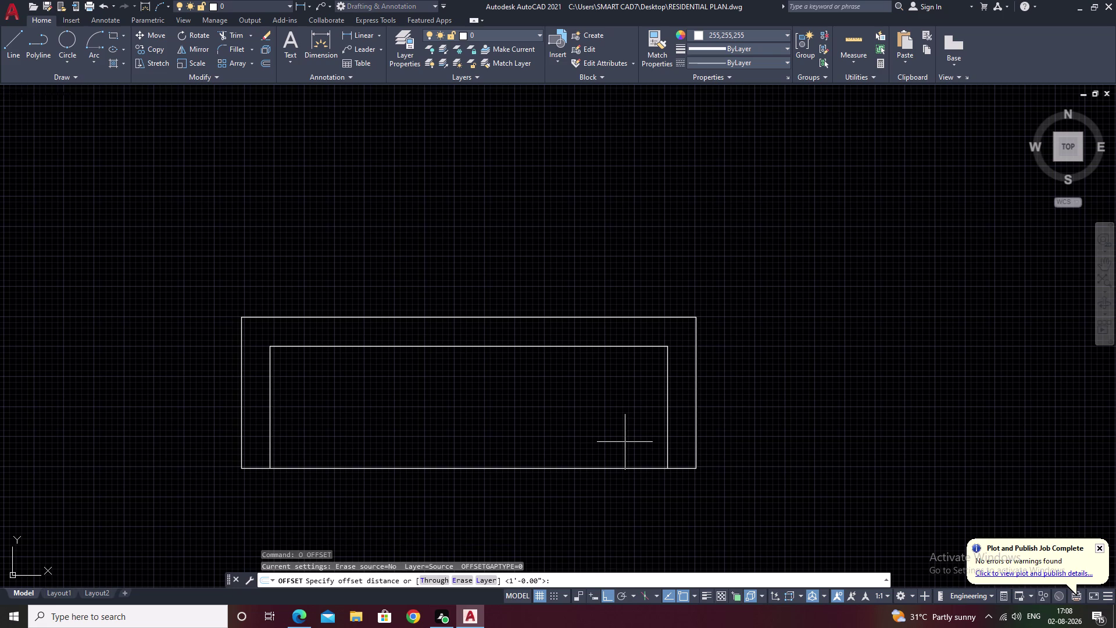
text(')
key(space)
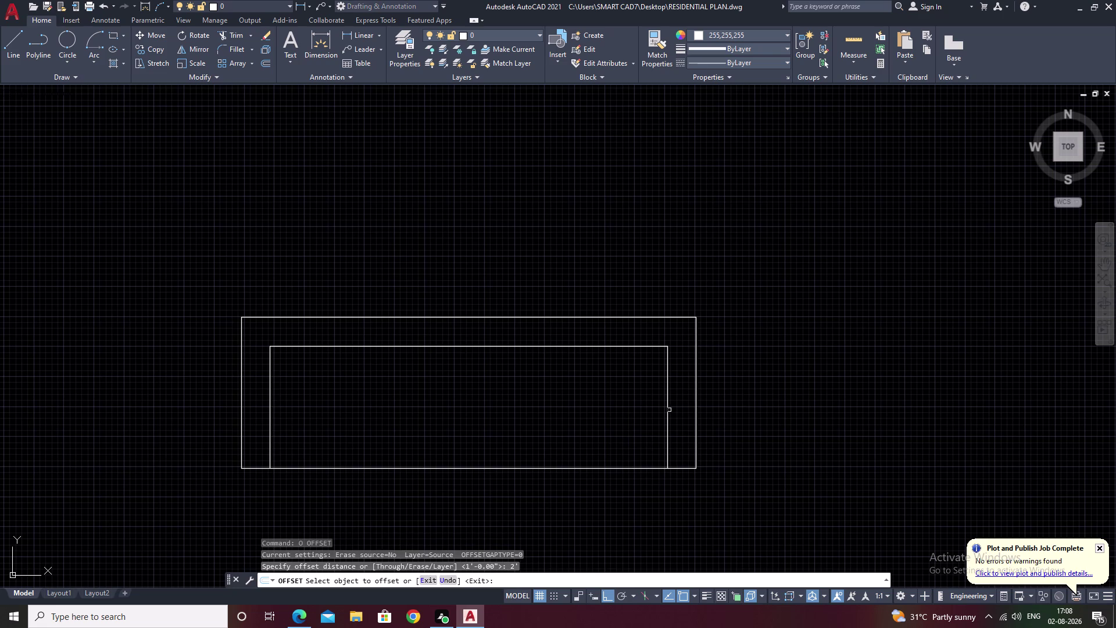
click(665, 411)
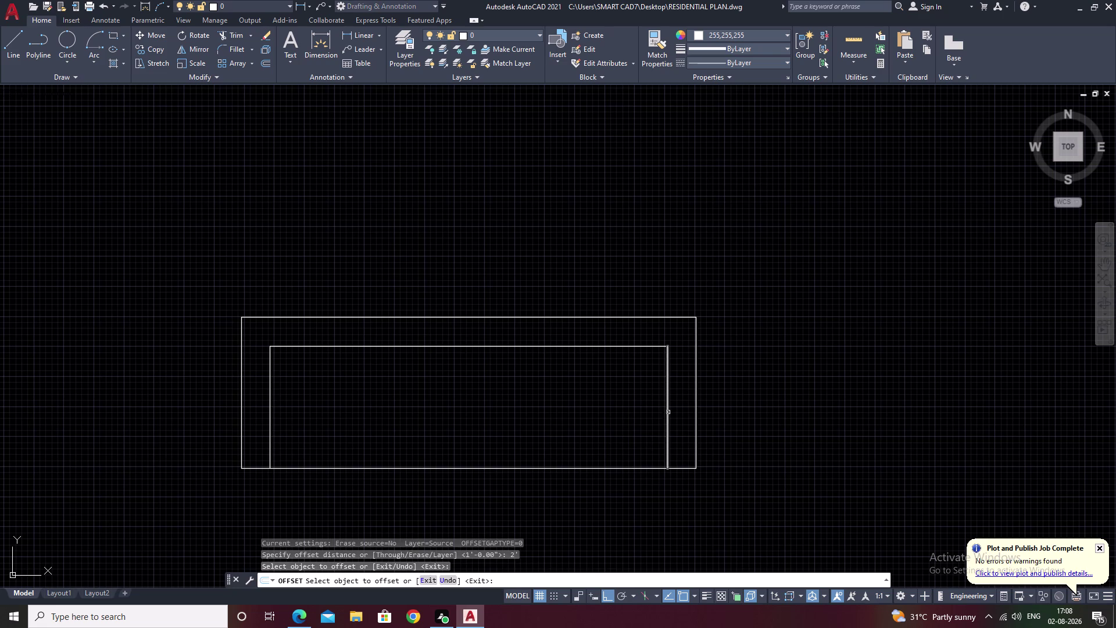
click(668, 412)
key(Escape)
key(space)
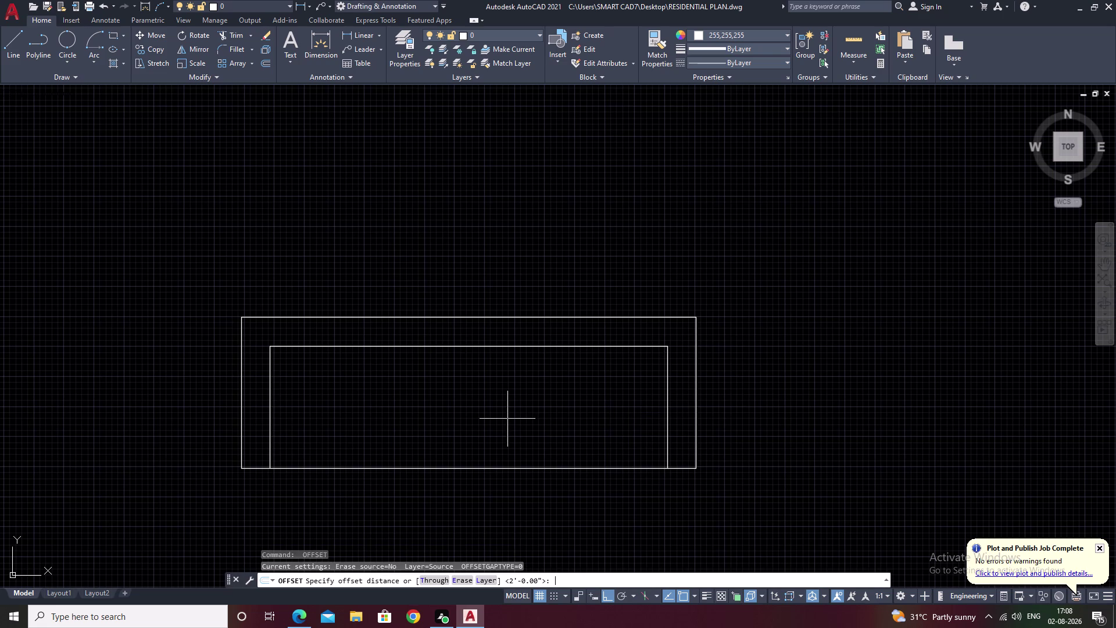
text(3.)
key(BackSpace)
text('[)
key(BackSpace)
key(BackSpace)
text(')
key(space)
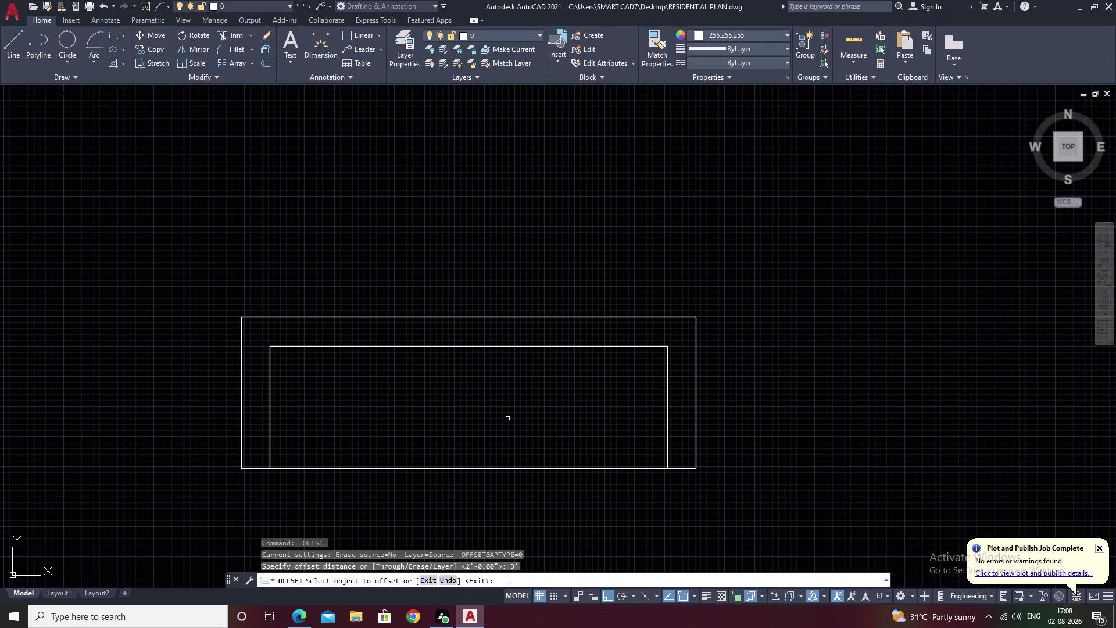
click(666, 405)
click(557, 426)
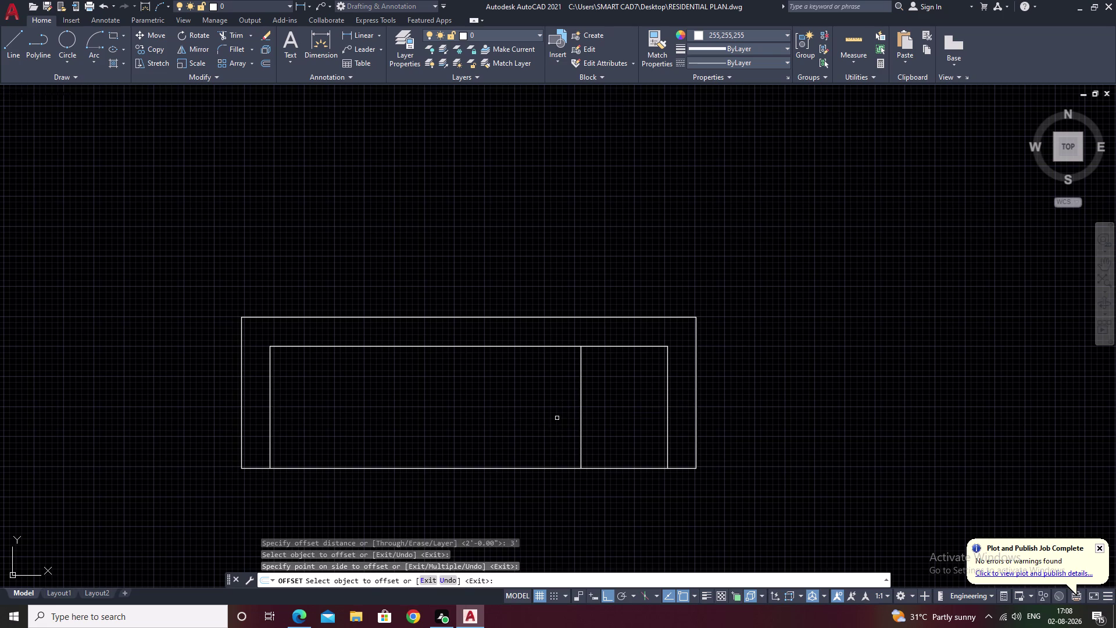
click(582, 407)
click(371, 404)
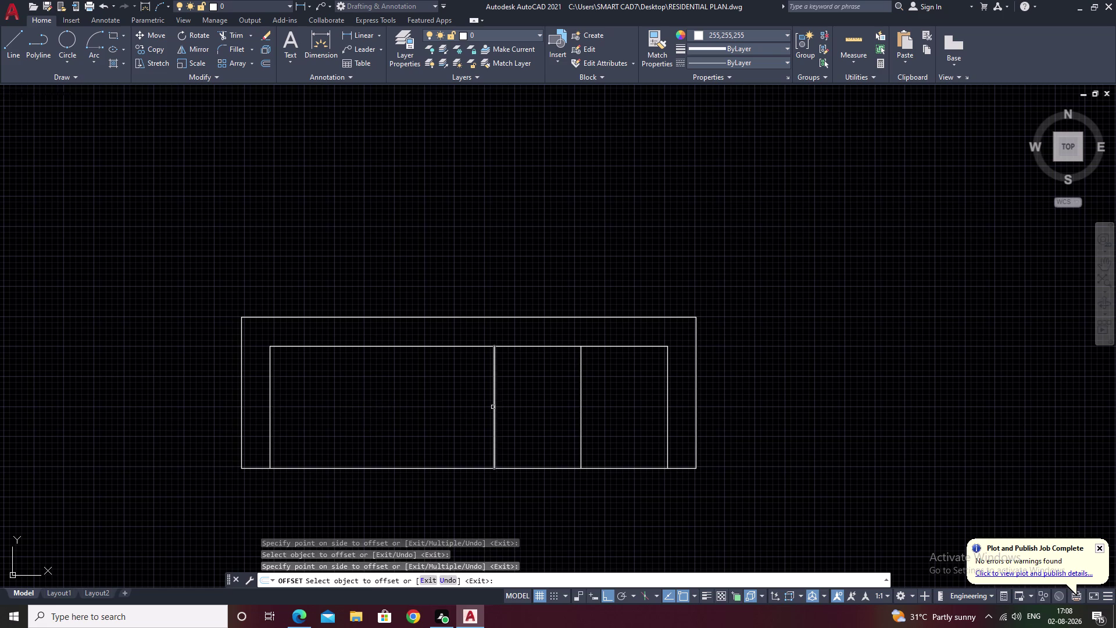
click(493, 407)
click(334, 411)
click(407, 403)
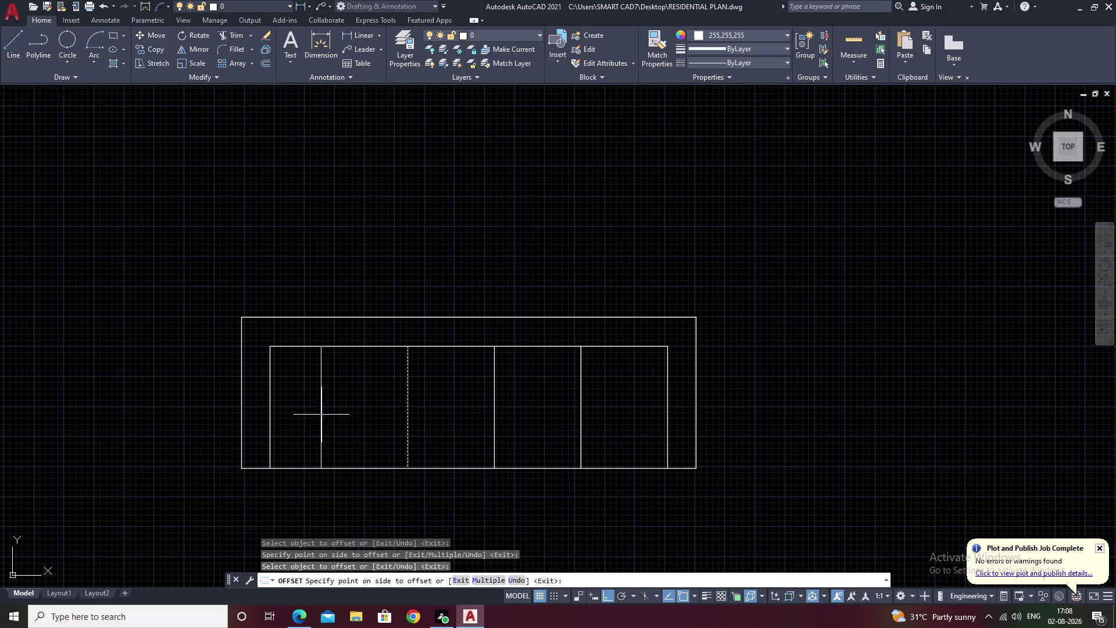
click(322, 415)
scroll(down, 3)
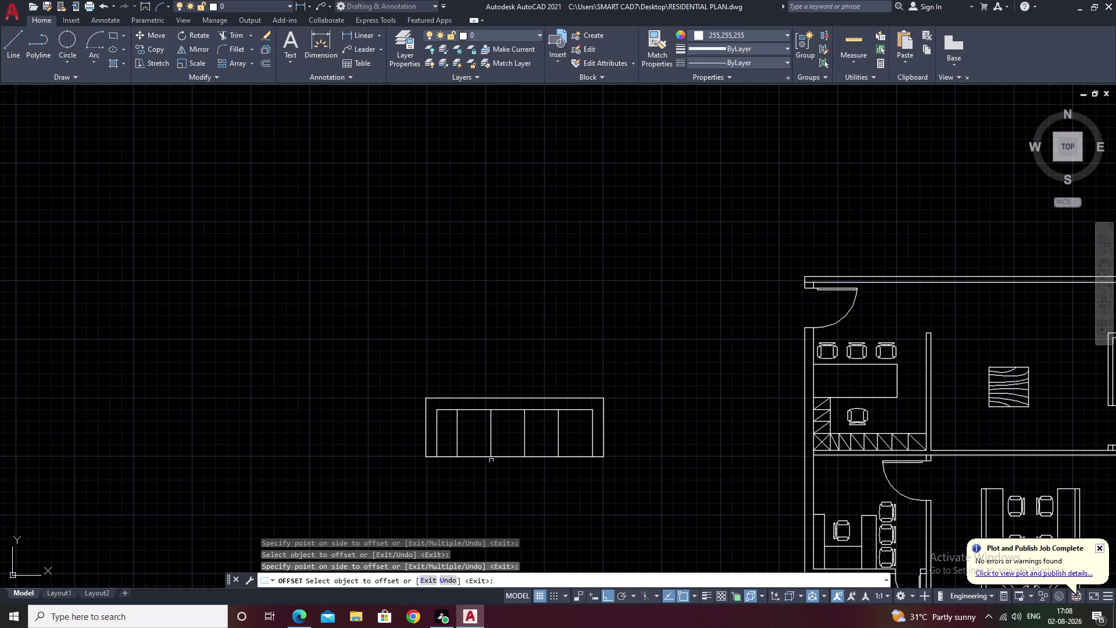
key(ctrl+z)
key(ctrl+z)
key(ctrl+z)
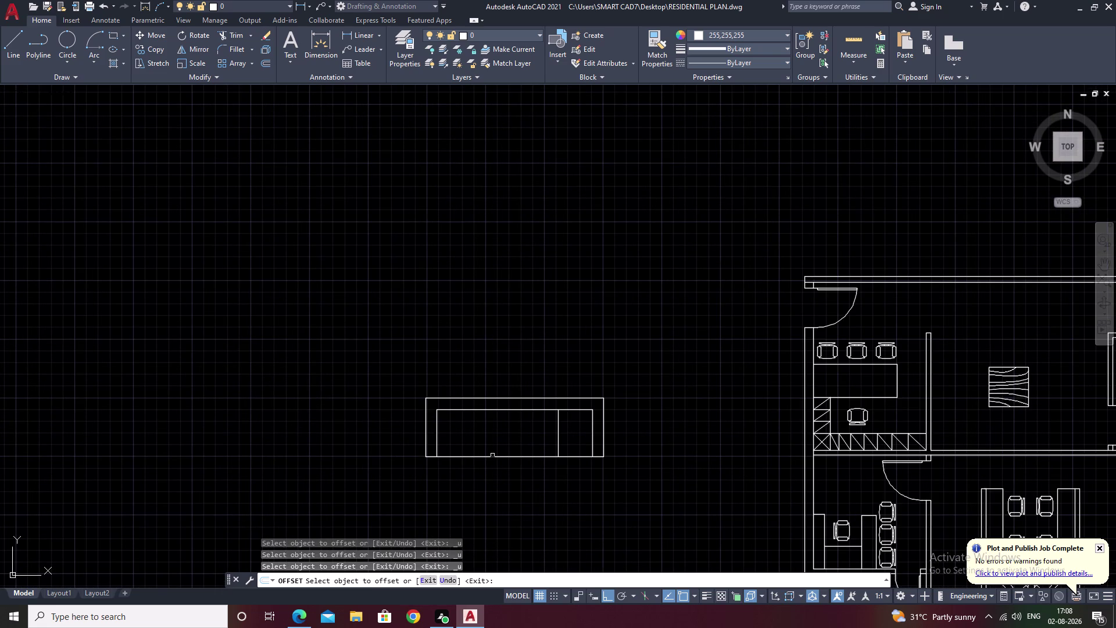
key(ctrl+z)
key(Escape)
scroll(up, 3)
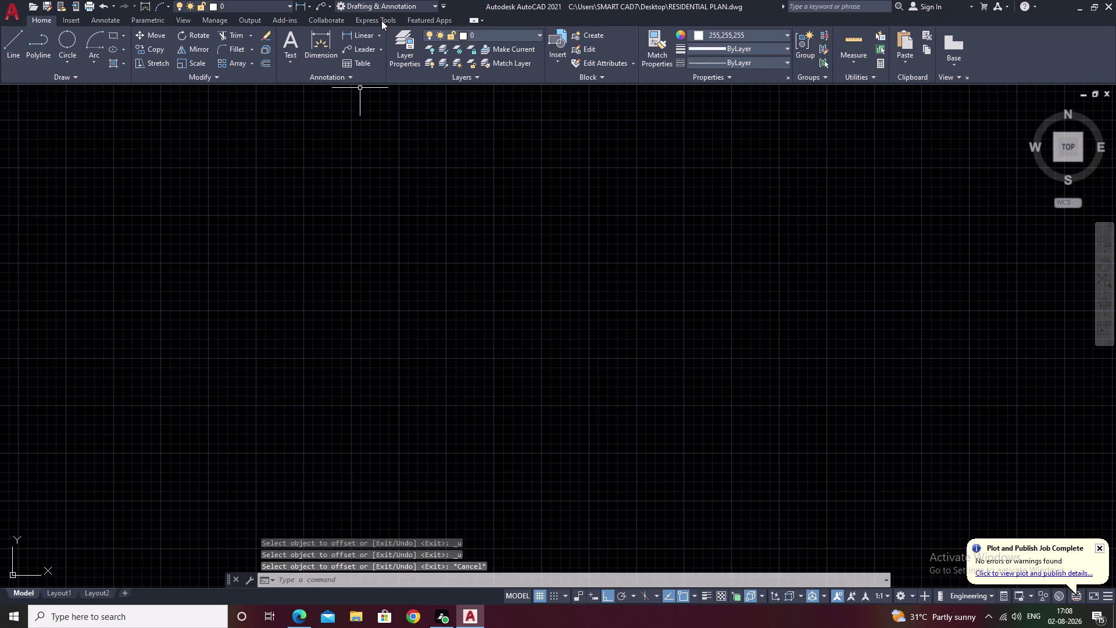
middle_click(356, 36)
scroll(down, 3)
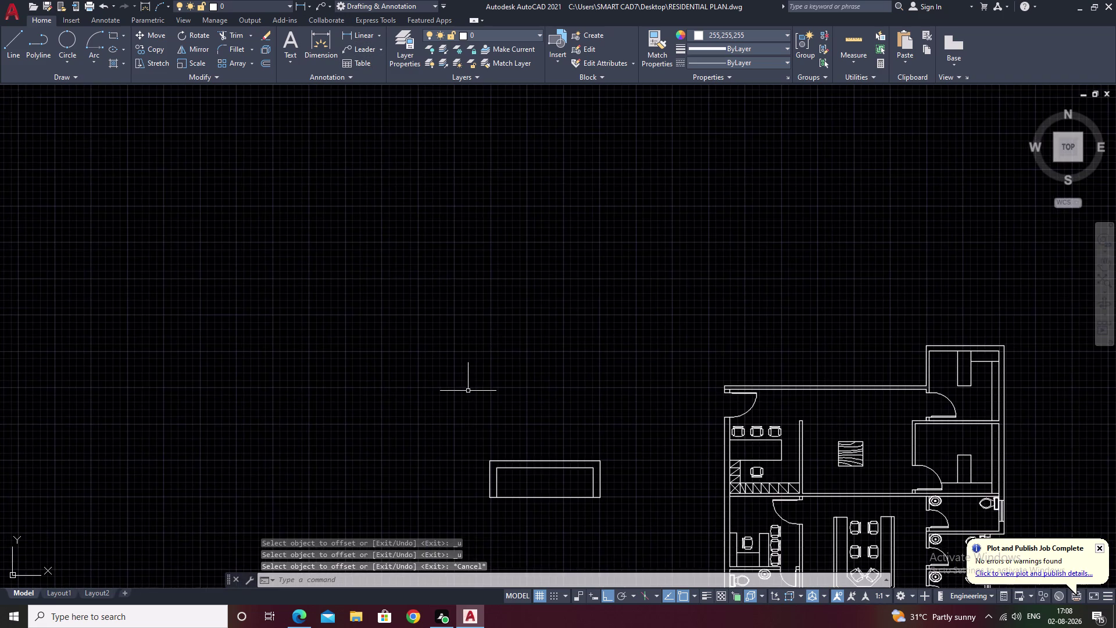
middle_drag(468, 390, 456, 325)
scroll(up, 3)
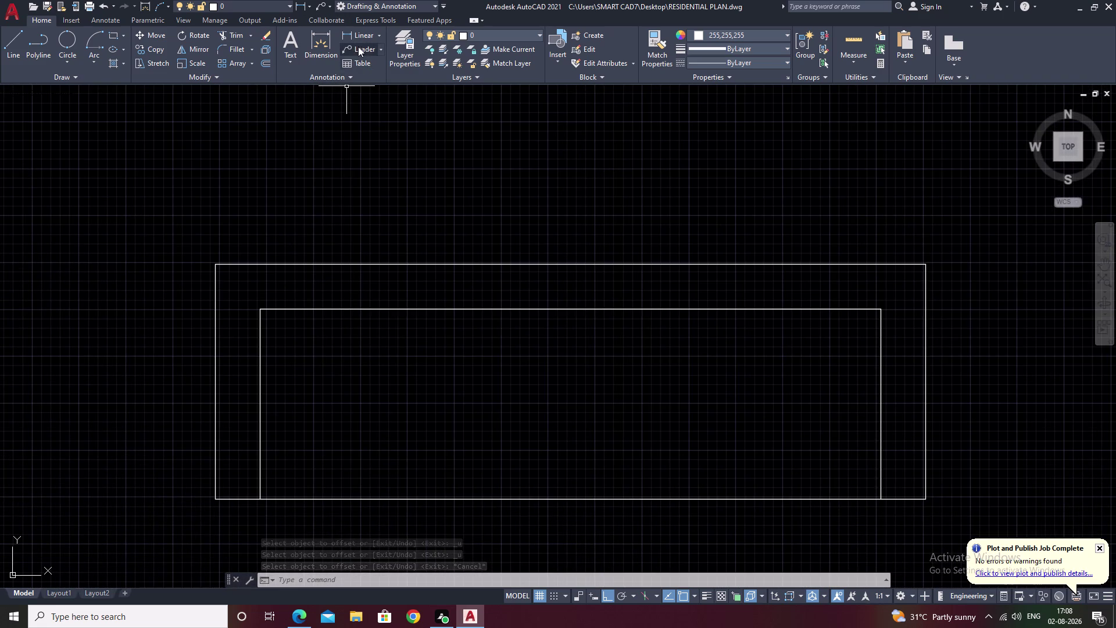
click(356, 36)
click(259, 500)
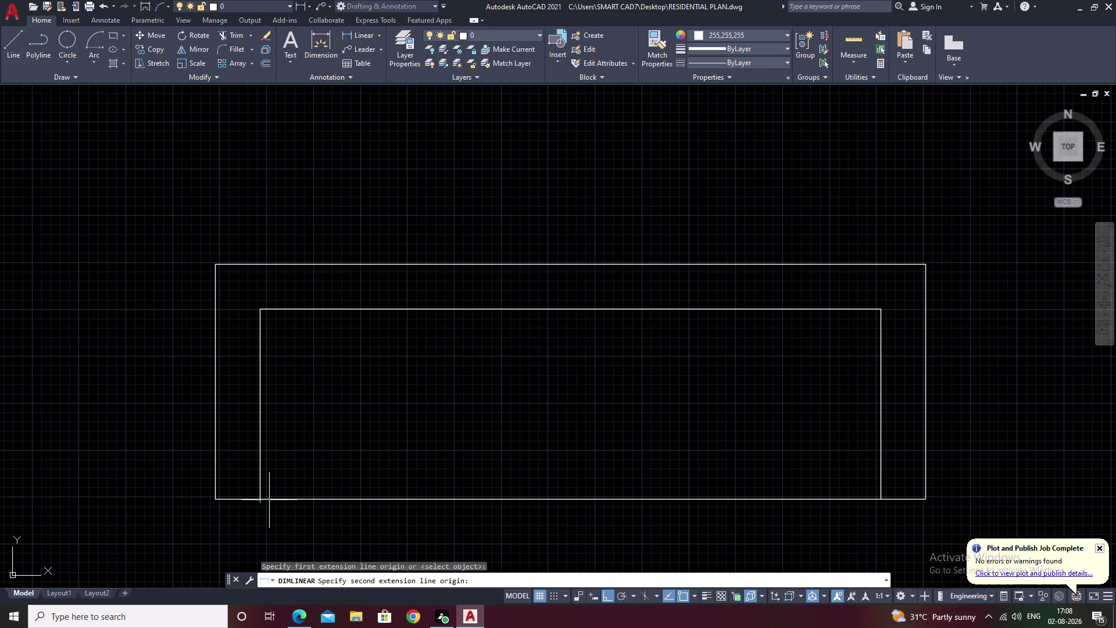
click(882, 497)
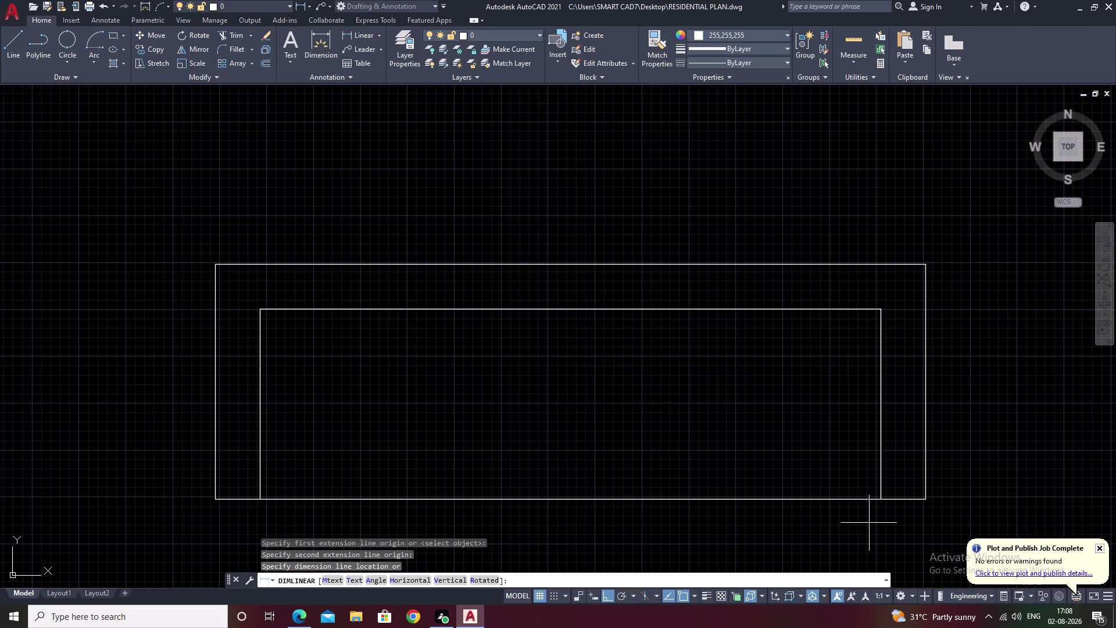
key(Escape)
scroll(down, 3)
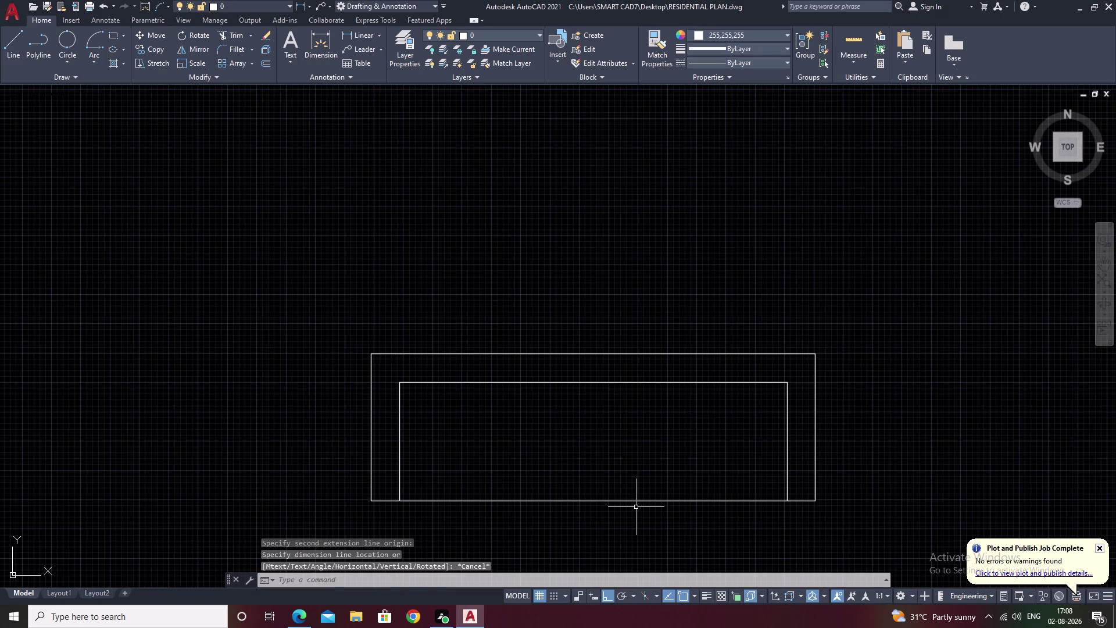